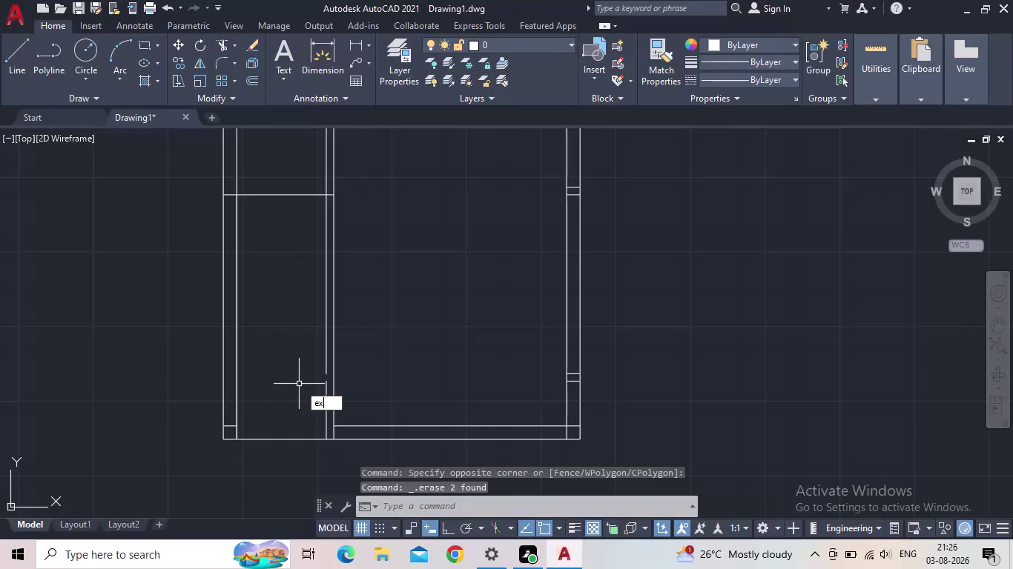
Extend the interior wall line to the bottom wall and delete the stray horizontal line.
key(Return)
click(324, 375)
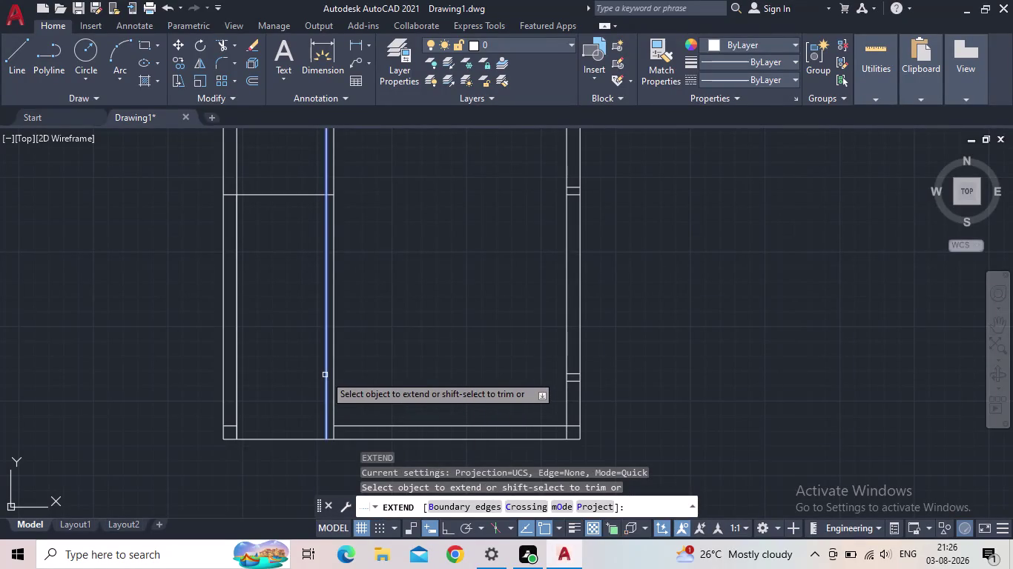
key(Escape)
drag(296, 269, 291, 246)
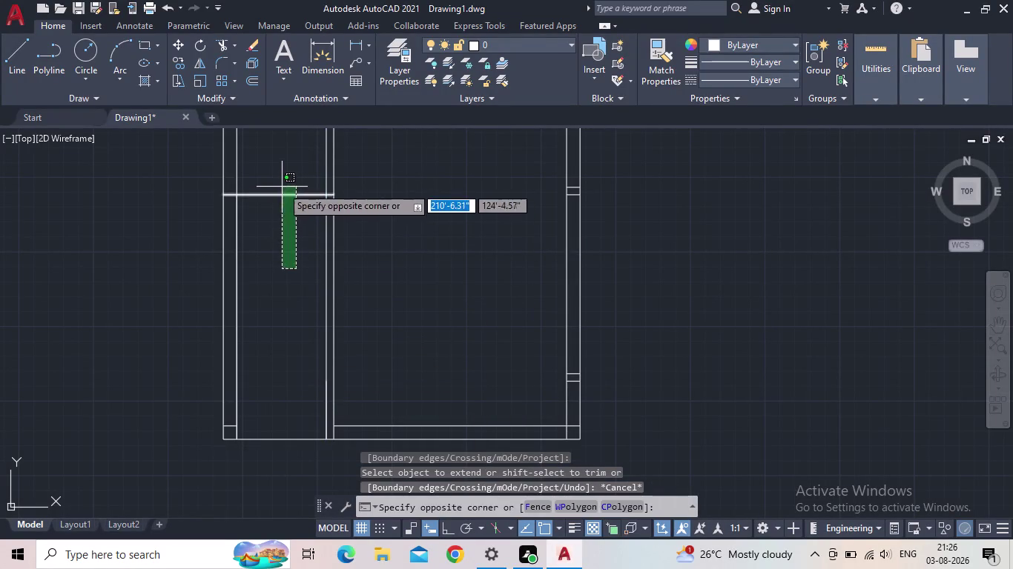
click(282, 187)
key(Delete)
Extend the bottom inner wall lines to join at the lower-left corner.
middle_drag(513, 240, 514, 260)
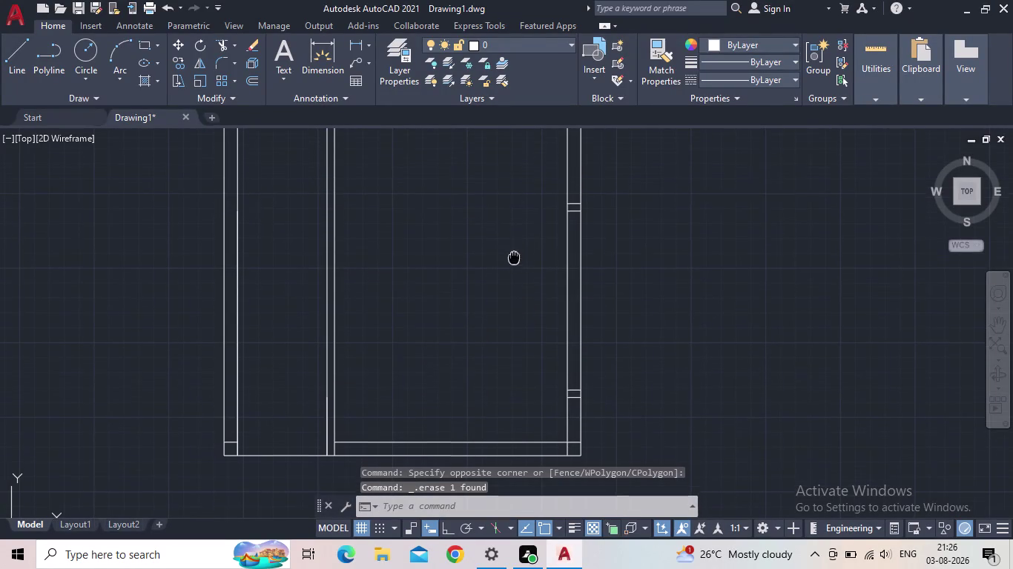
scroll(down, 3)
key(Escape)
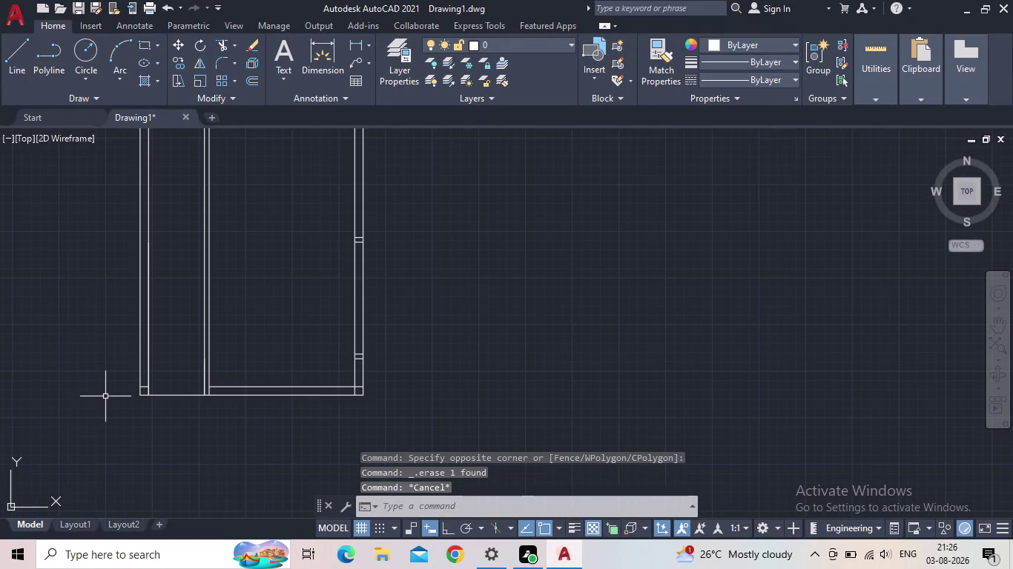
key(e)
key(x)
key(Return)
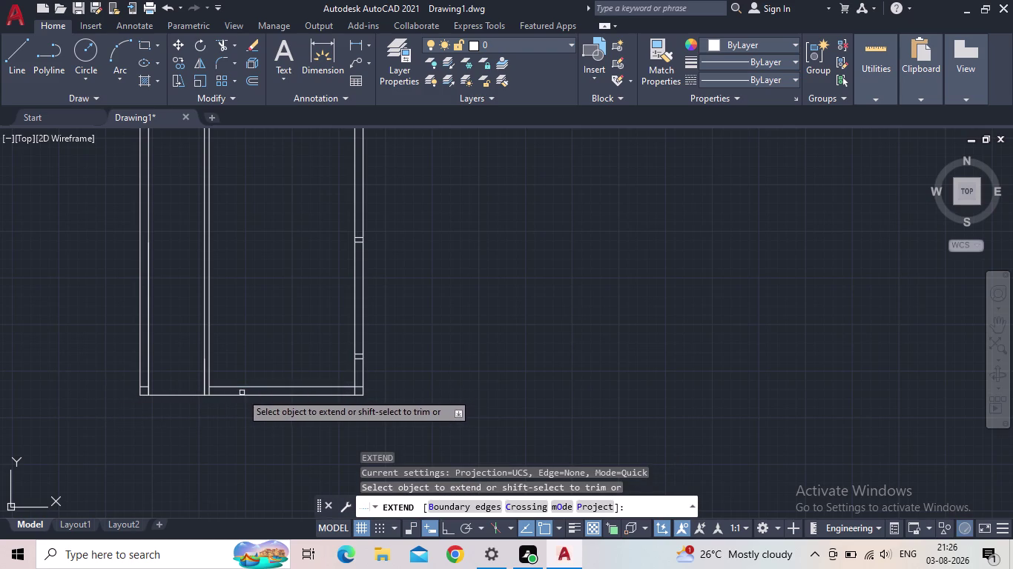
click(239, 388)
click(219, 386)
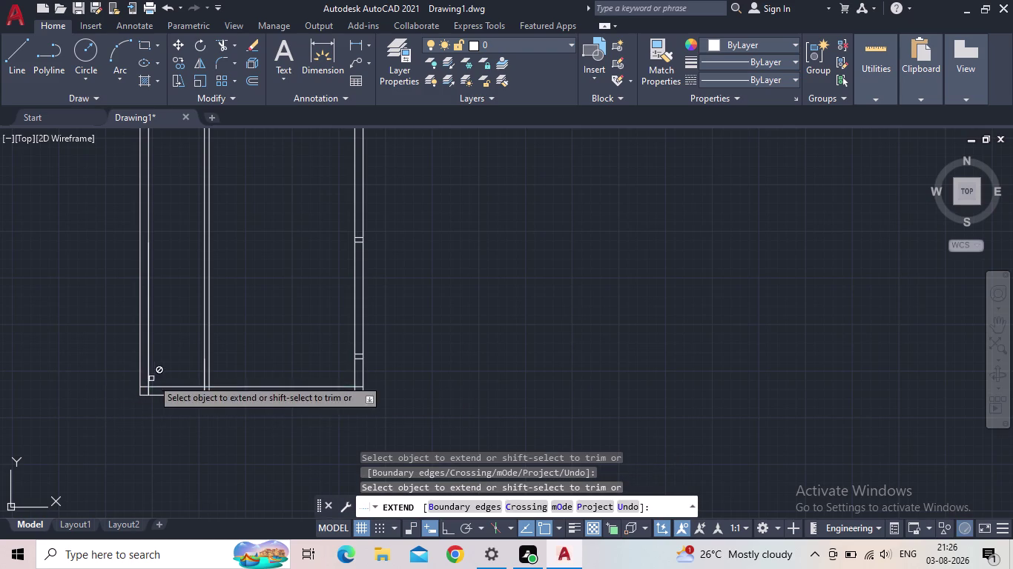
key(Escape)
Zoom in on the bottom wall junctions and start an offset.
middle_drag(193, 350, 273, 319)
scroll(up, 3)
scroll(up, 3)
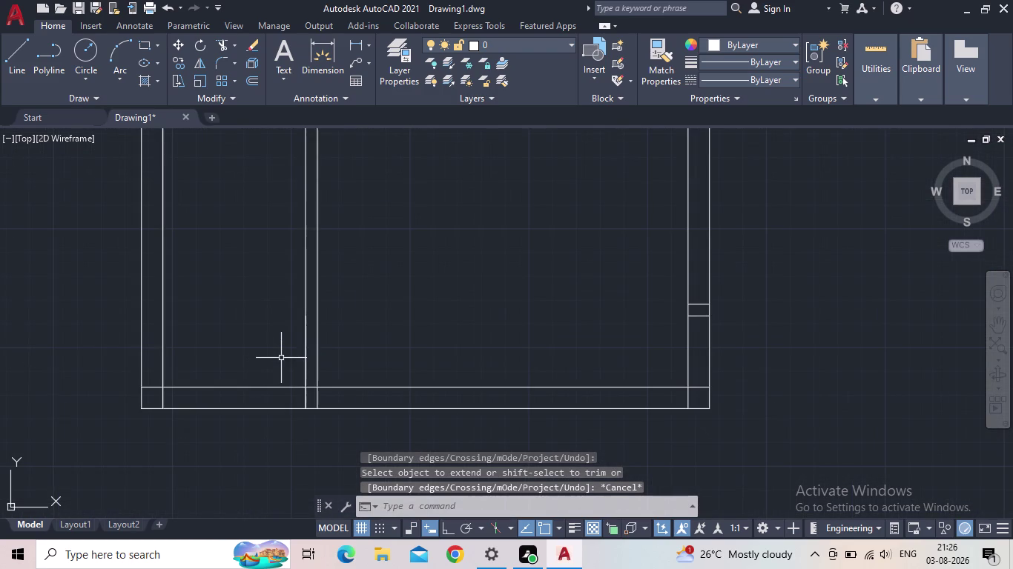
key(o)
key(Return)
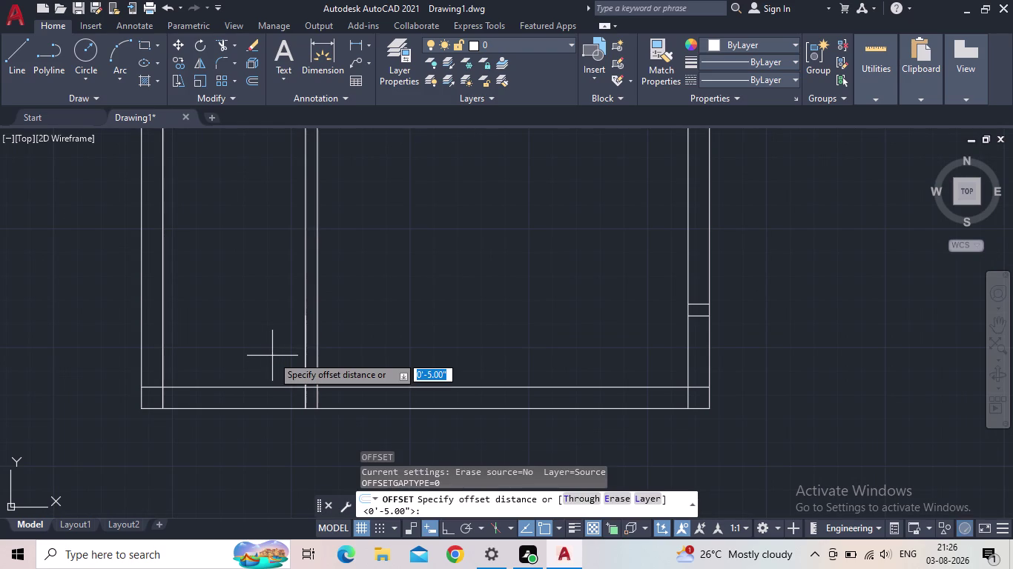
Offset the bottom inner wall line 10' upward.
text(10')
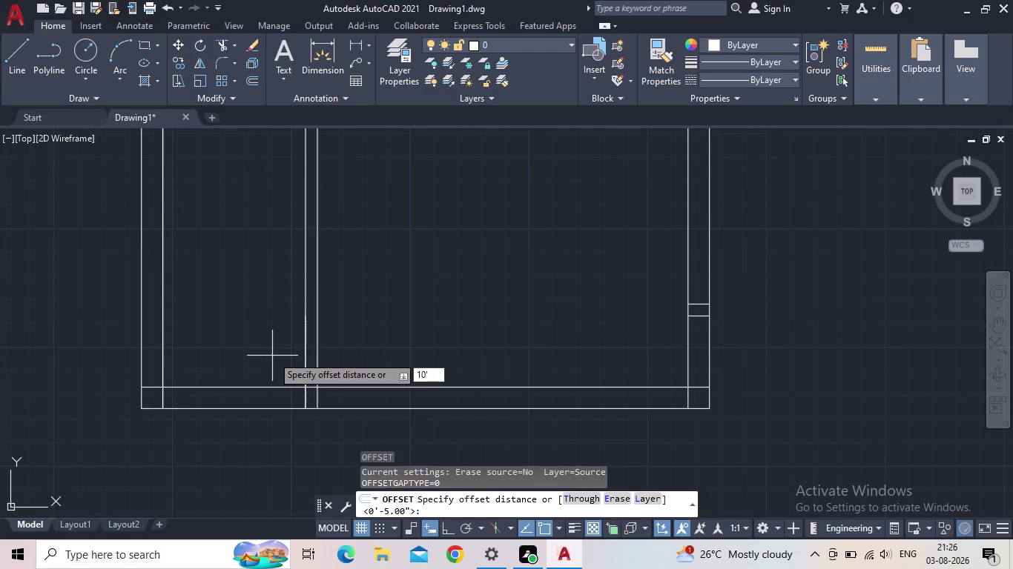
key(Return)
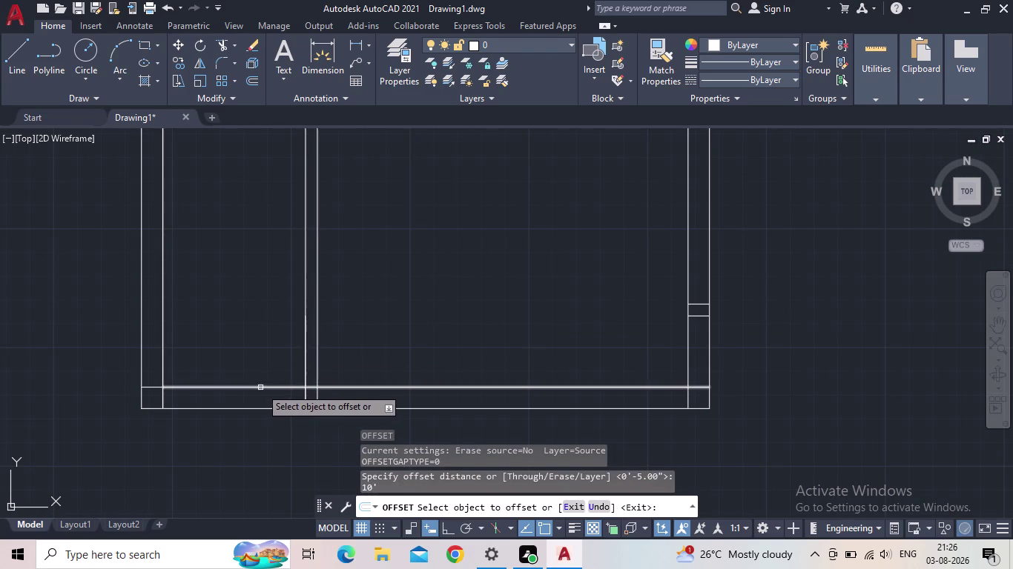
click(260, 388)
scroll(down, 3)
middle_drag(237, 218, 268, 359)
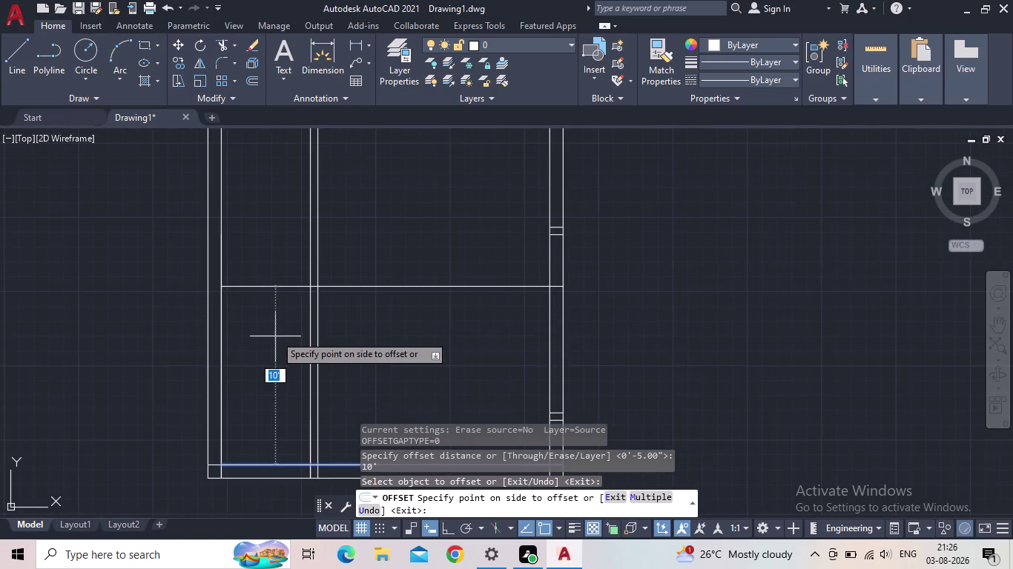
click(275, 330)
key(Escape)
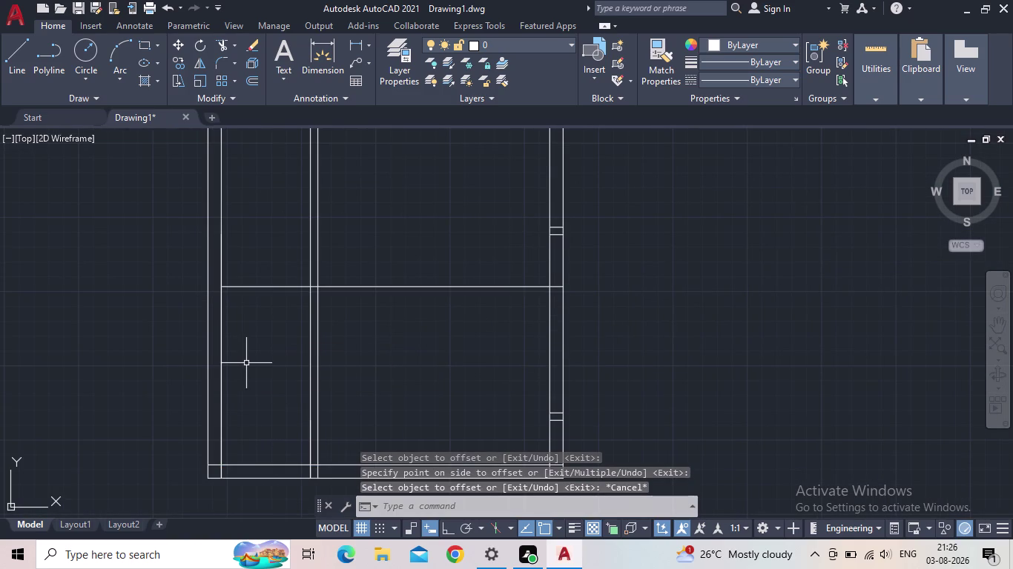
Offset the new 10' line by 5" to form the double-line wall.
key(o)
key(Return)
text(5")
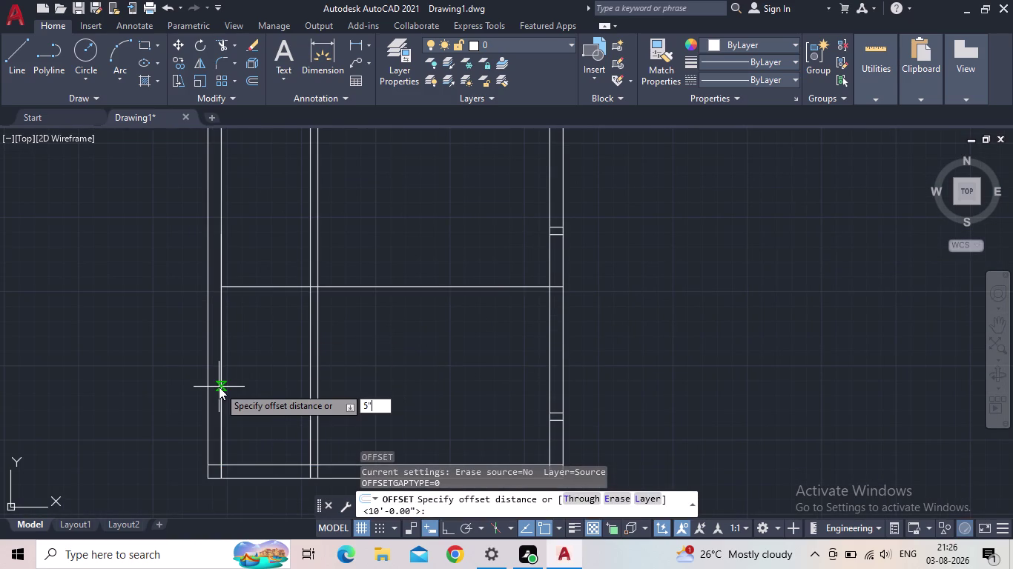
key(Return)
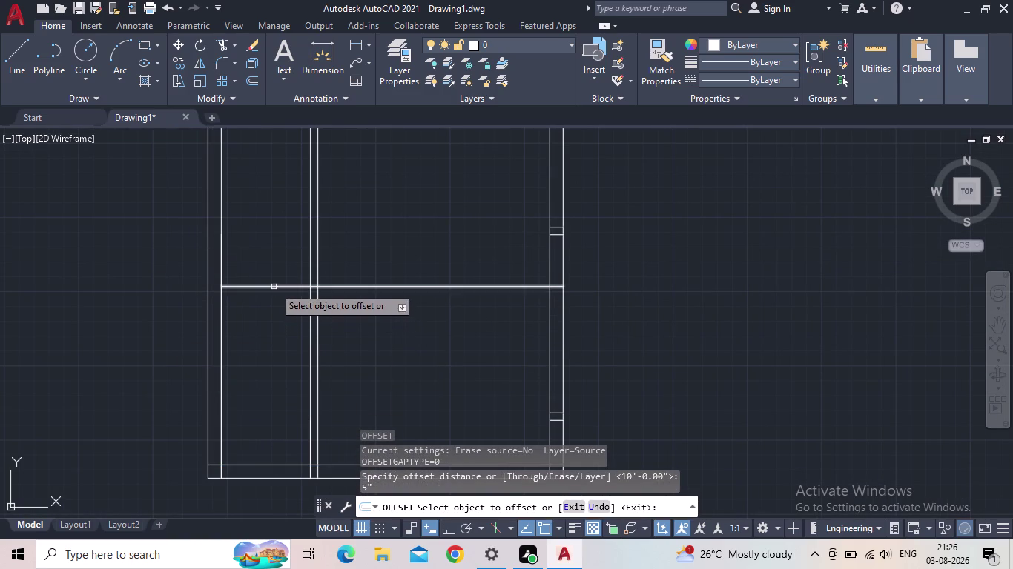
drag(274, 287, 272, 276)
click(263, 235)
key(Escape)
Pan and zoom around the plan to review the new cross wall.
scroll(down, 3)
middle_drag(257, 250, 228, 265)
middle_click(333, 348)
middle_drag(341, 344, 402, 330)
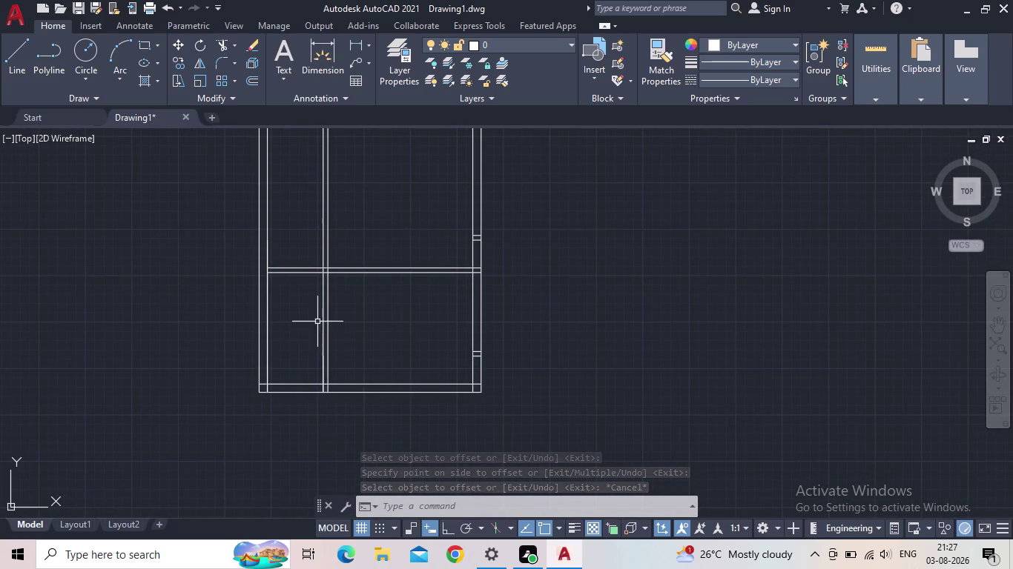
scroll(up, 3)
middle_drag(299, 322, 297, 316)
scroll(up, 3)
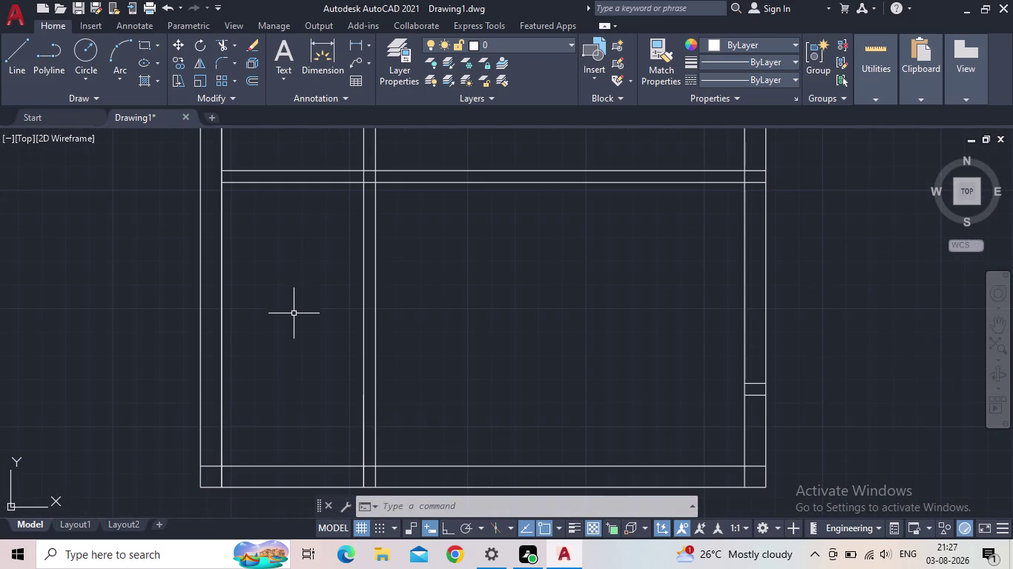
scroll(down, 3)
middle_drag(357, 342, 279, 324)
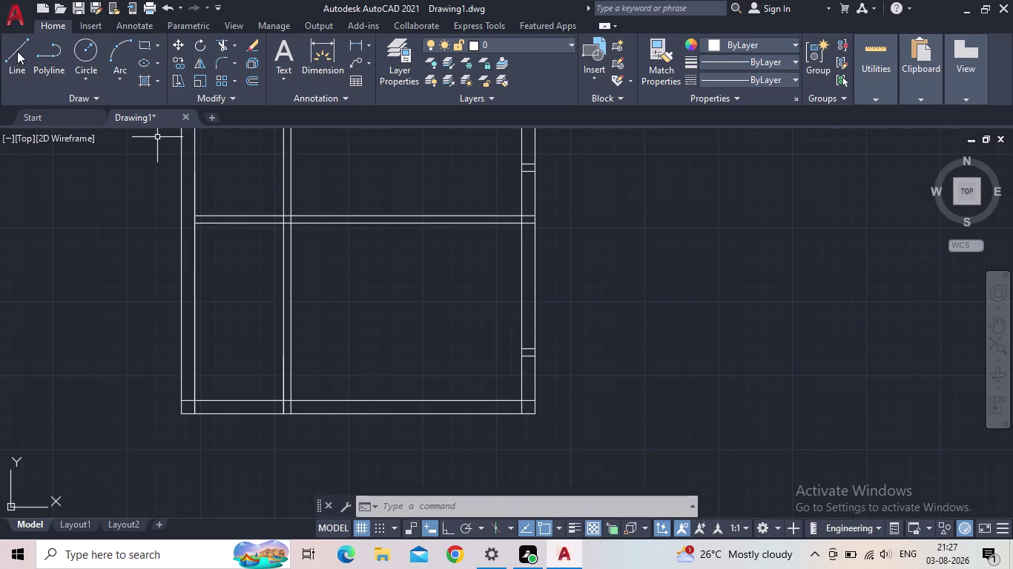
Draw a line 2' up from the bottom inner wall, then across to the right wall.
click(17, 51)
scroll(up, 3)
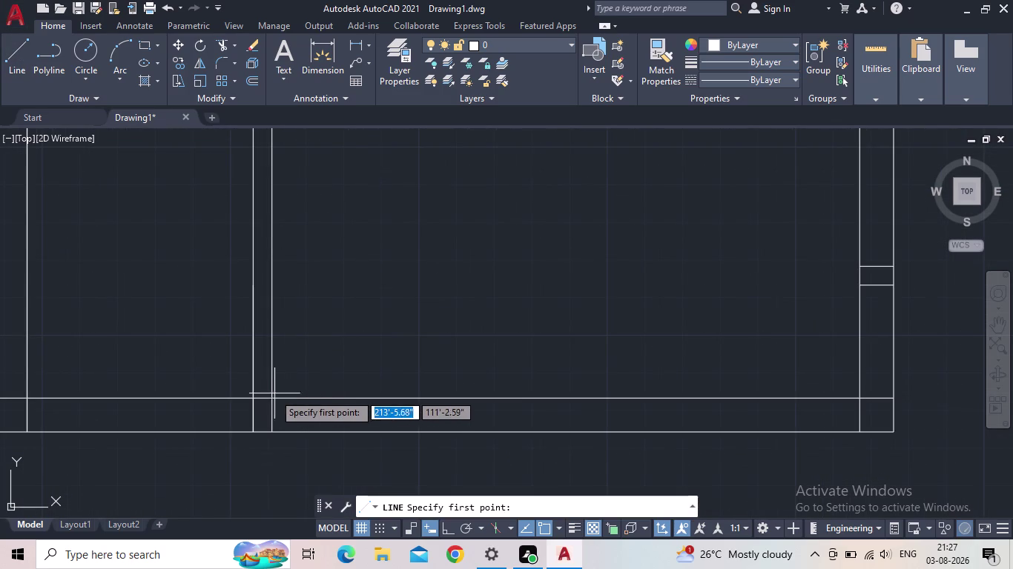
click(274, 394)
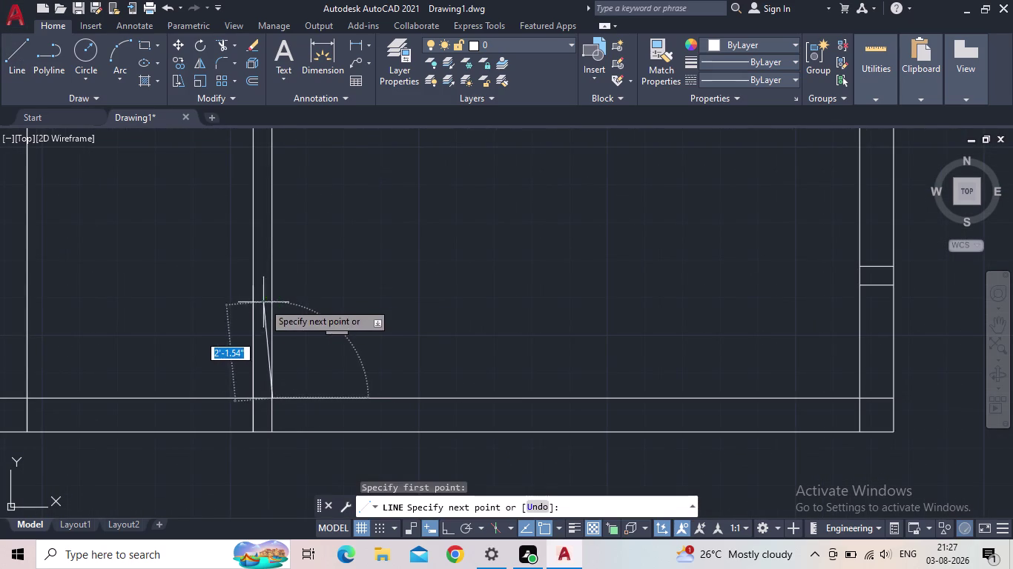
click(446, 528)
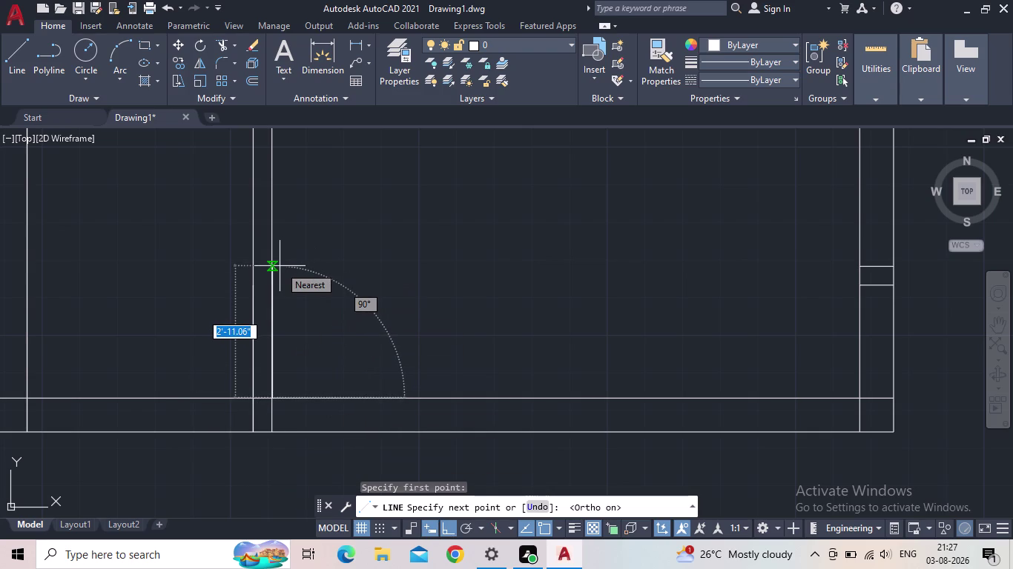
key(2)
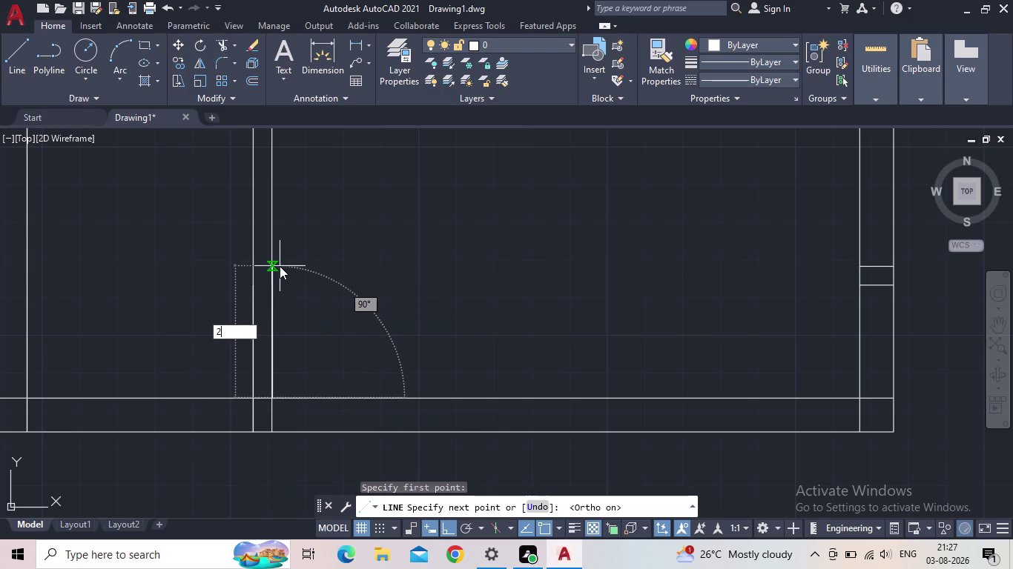
key(shift+quotedbl)
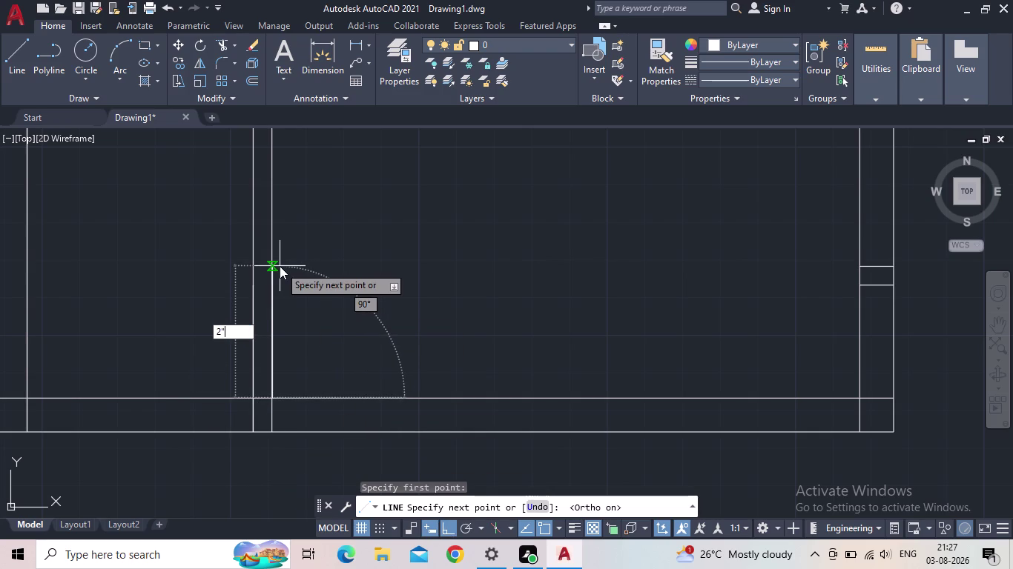
key(BackSpace)
key(apostrophe)
key(Return)
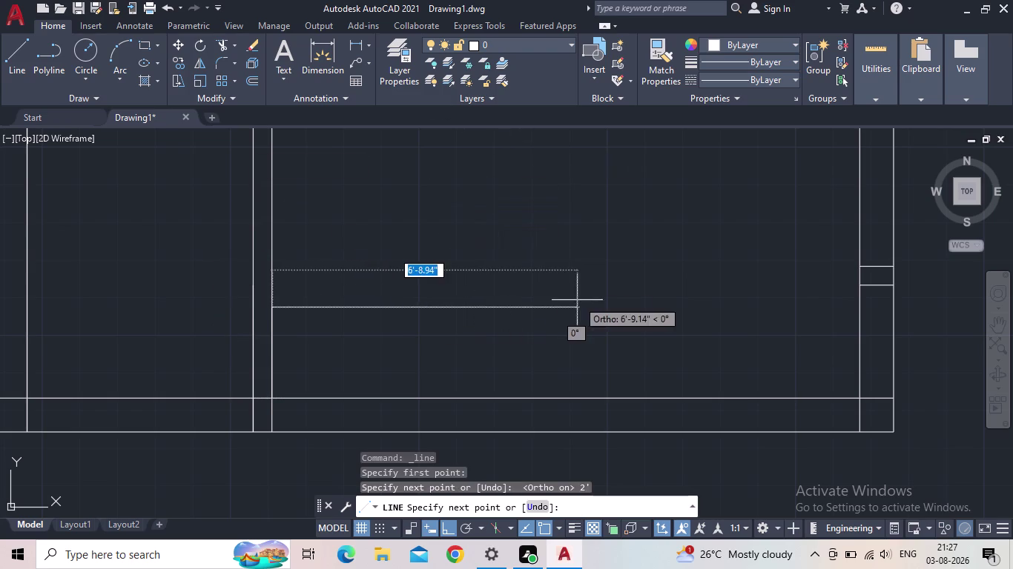
click(857, 305)
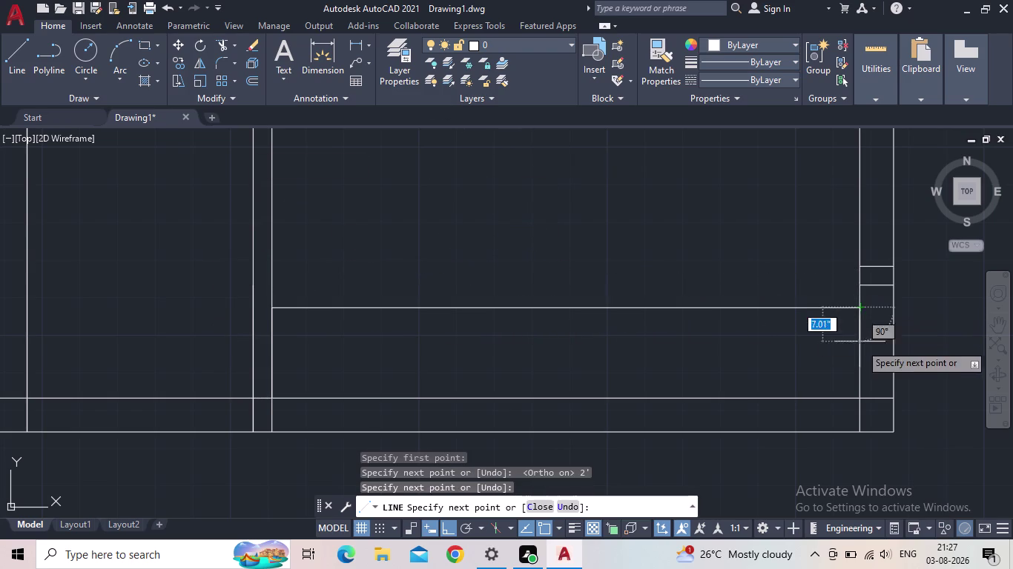
key(Escape)
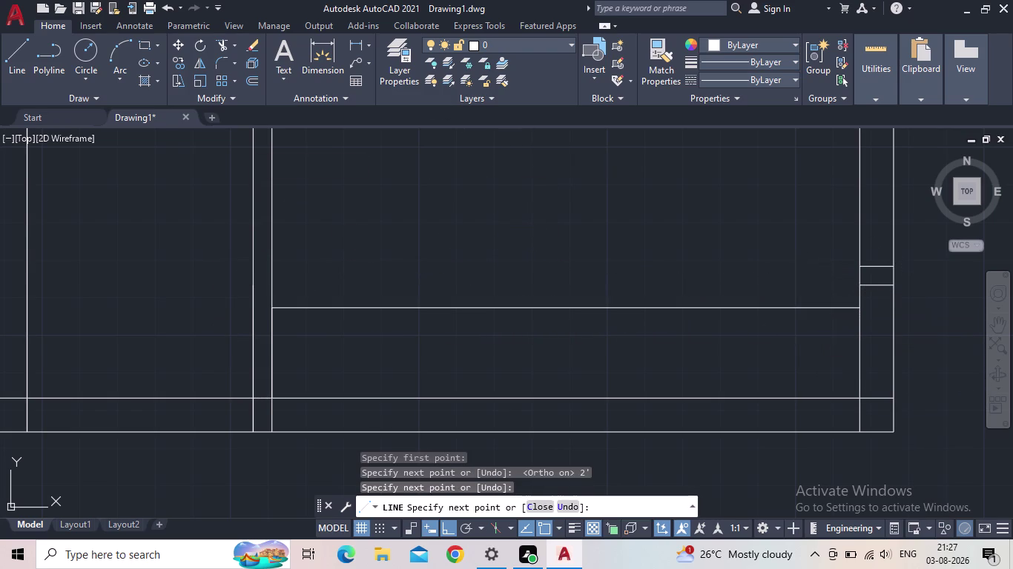
Offset the new line by 5" to make the double-line wall.
key(o)
key(Return)
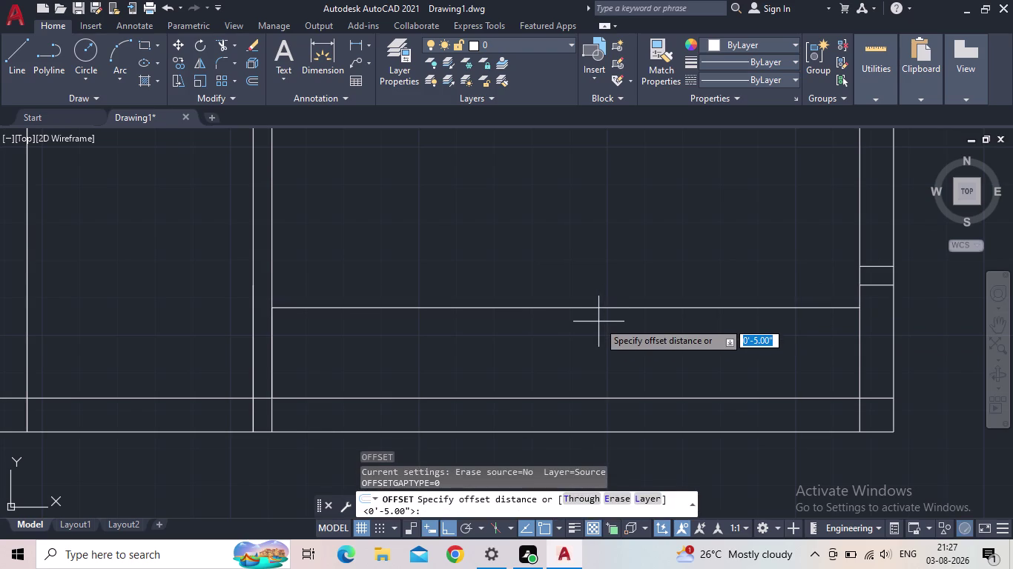
text(0.2)
key(BackSpace)
key(BackSpace)
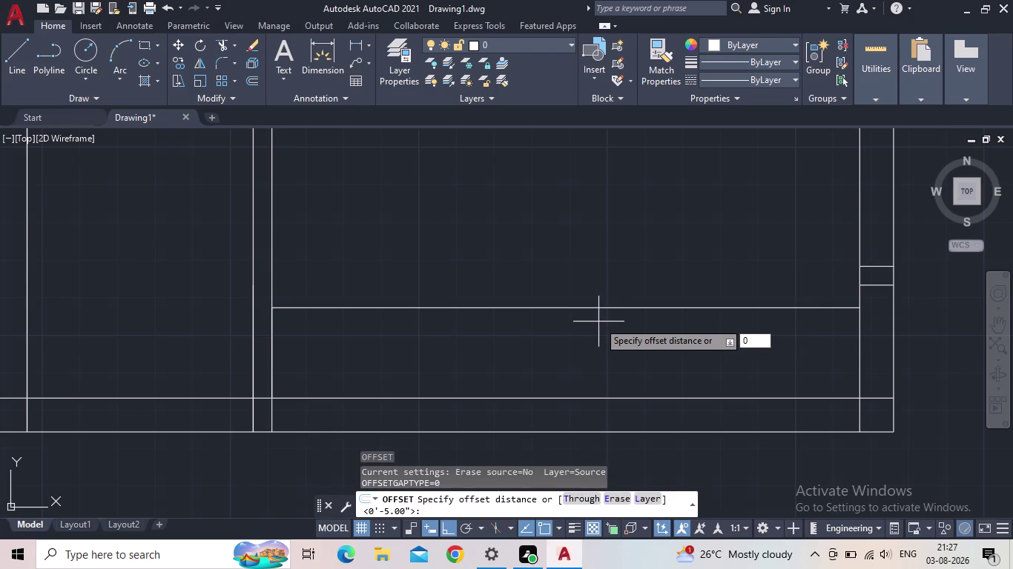
key(BackSpace)
text(5")
key(Return)
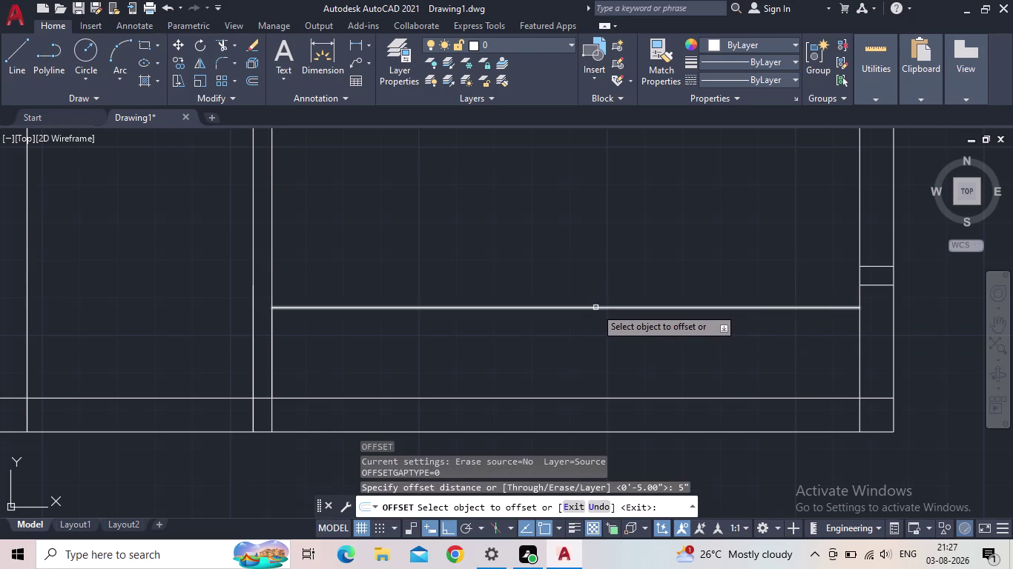
click(595, 307)
click(590, 287)
scroll(down, 3)
middle_drag(369, 334, 430, 412)
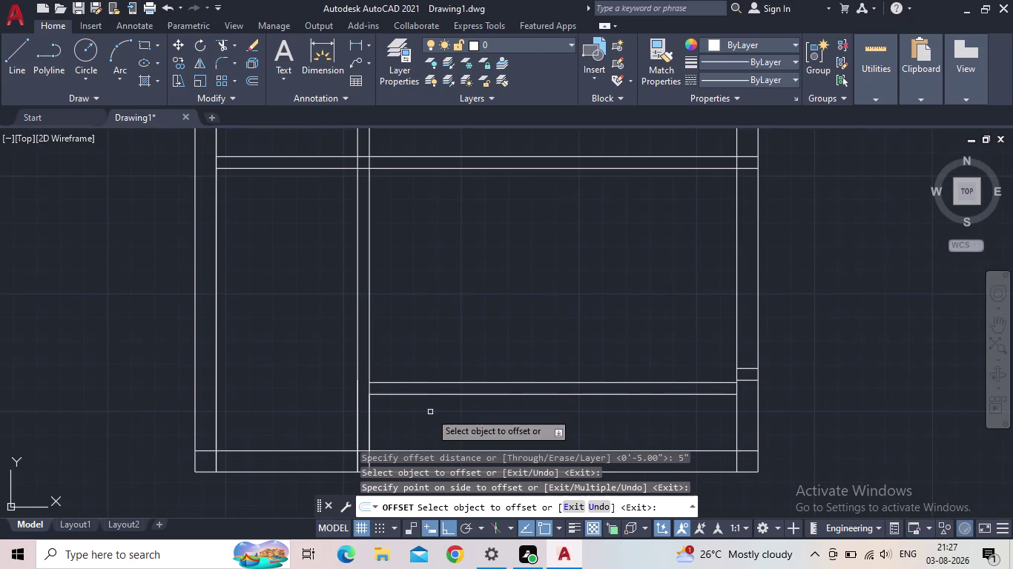
key(Escape)
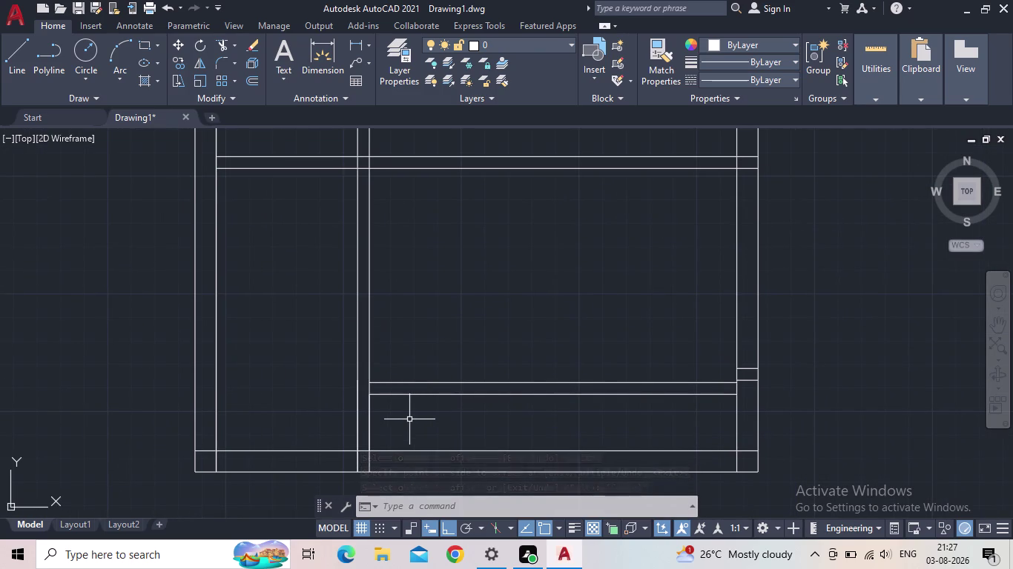
key(l)
key(Return)
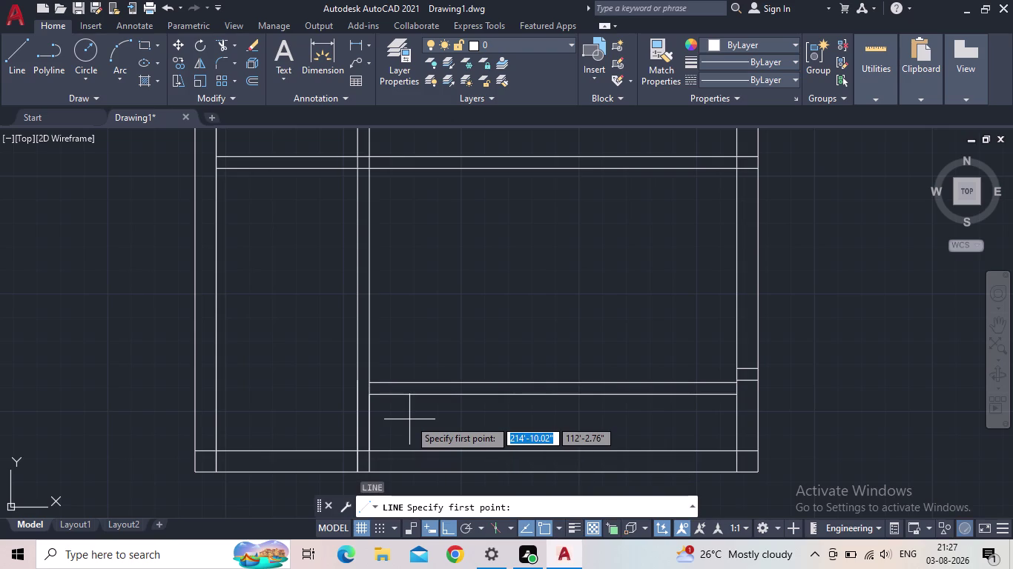
Draw a wall line with a 3' segment ending at the left outer wall.
click(356, 454)
text(3)
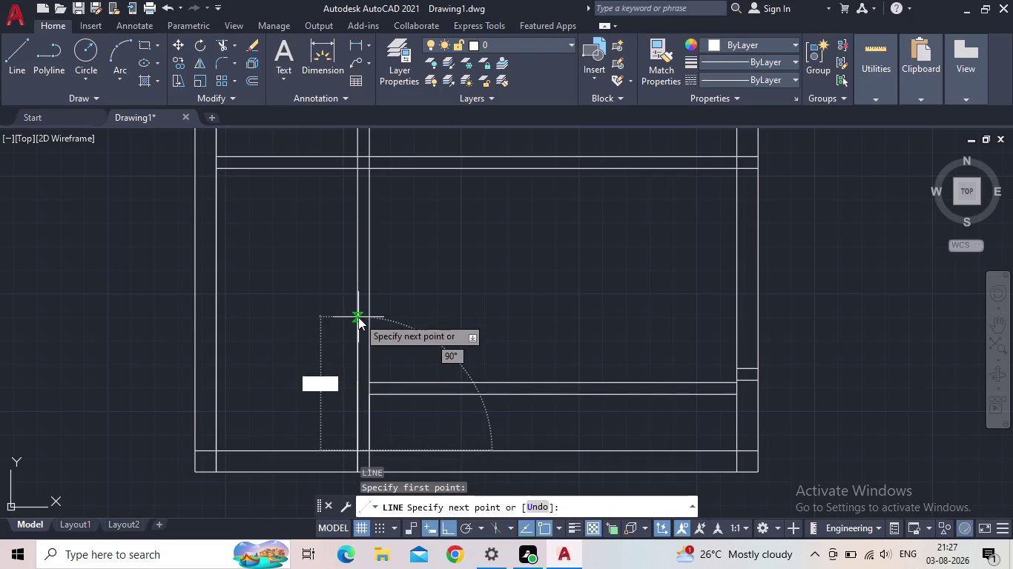
text(')
key(Return)
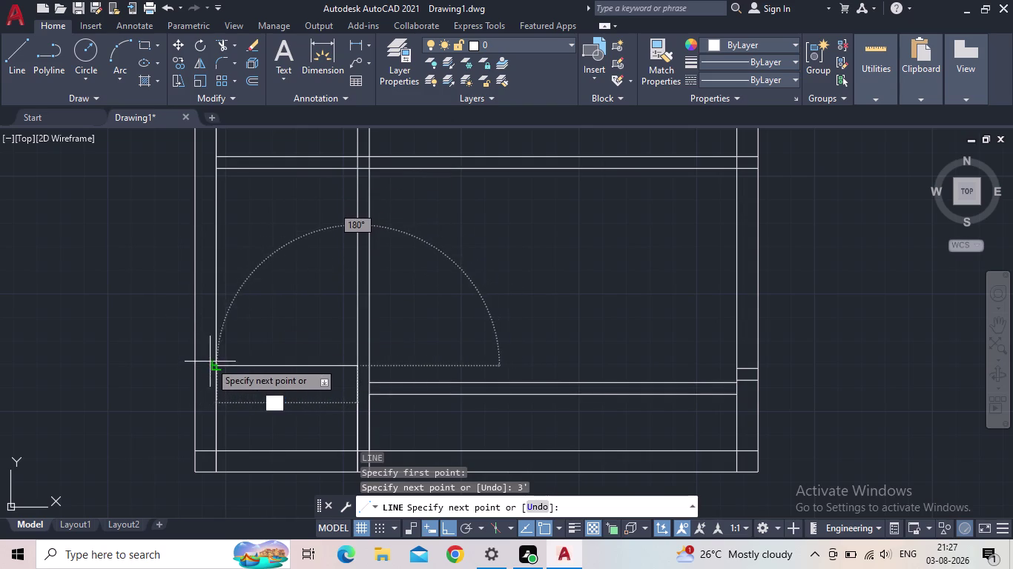
click(210, 362)
key(Escape)
Offset the new wall line 5" downward to form the double line.
key(o)
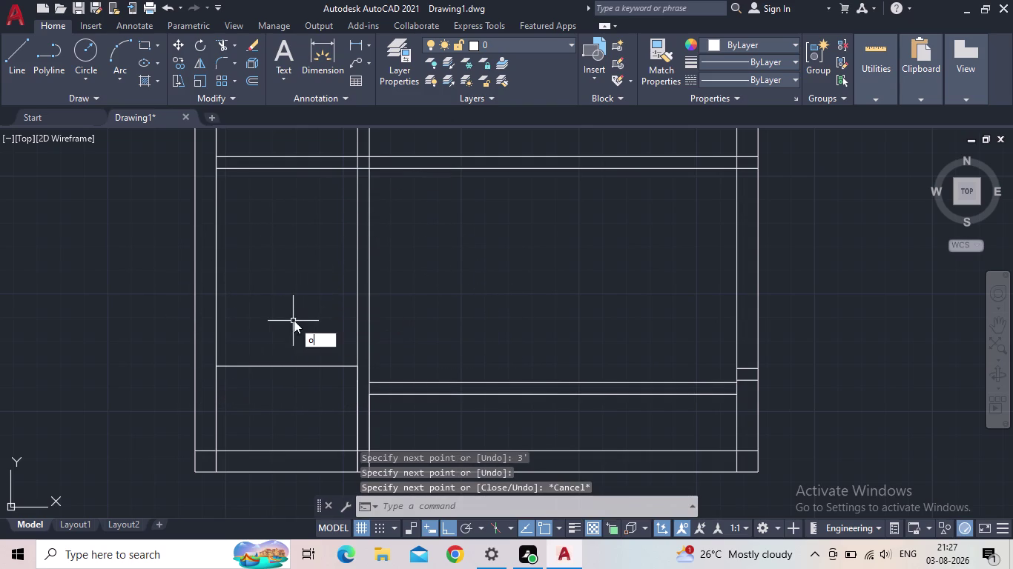
key(Return)
key(5)
key(BackSpace)
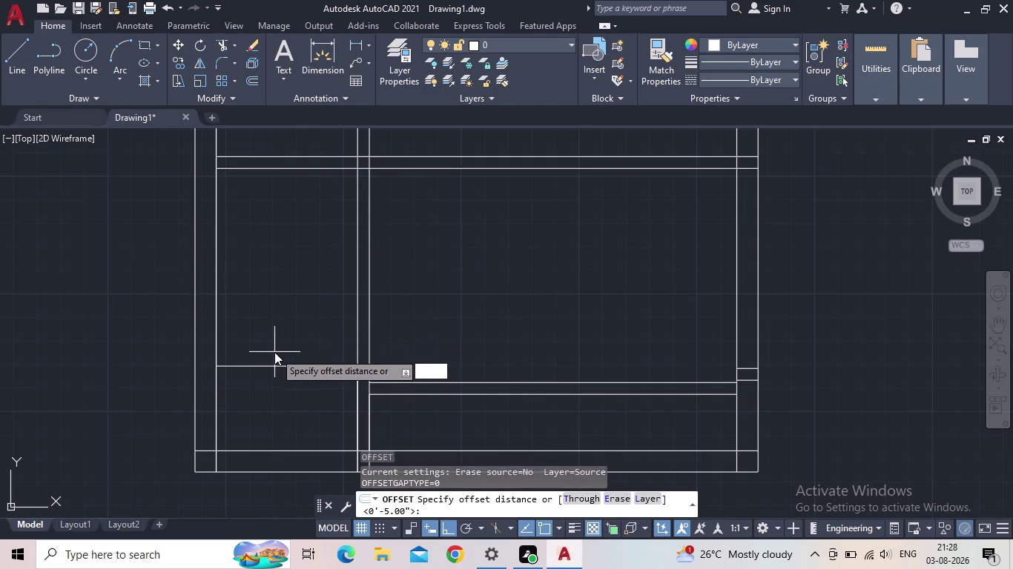
text(5")
key(Return)
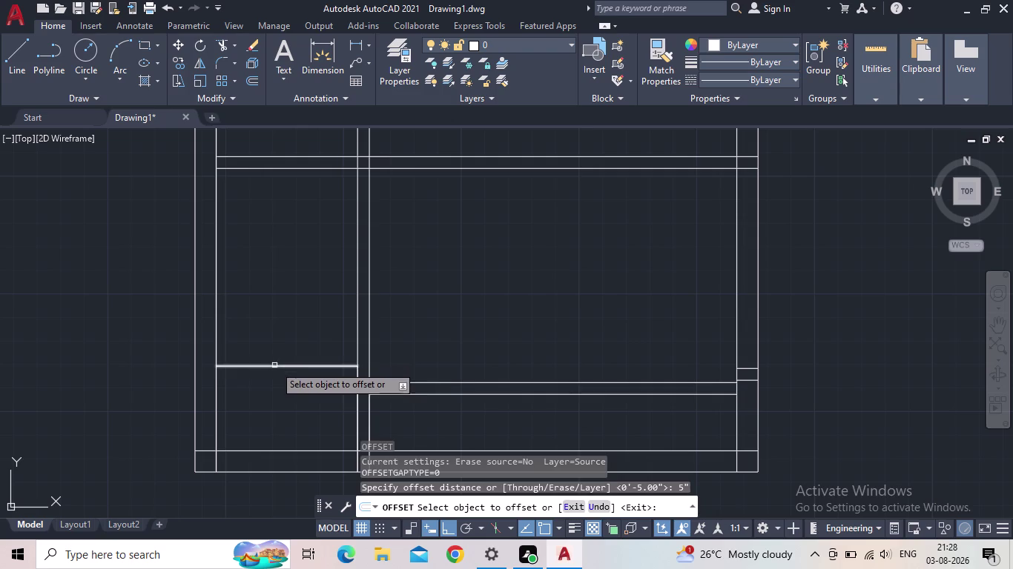
click(274, 367)
click(279, 343)
key(Escape)
Pan and zoom to recenter the floor plan.
scroll(down, 3)
middle_click(280, 361)
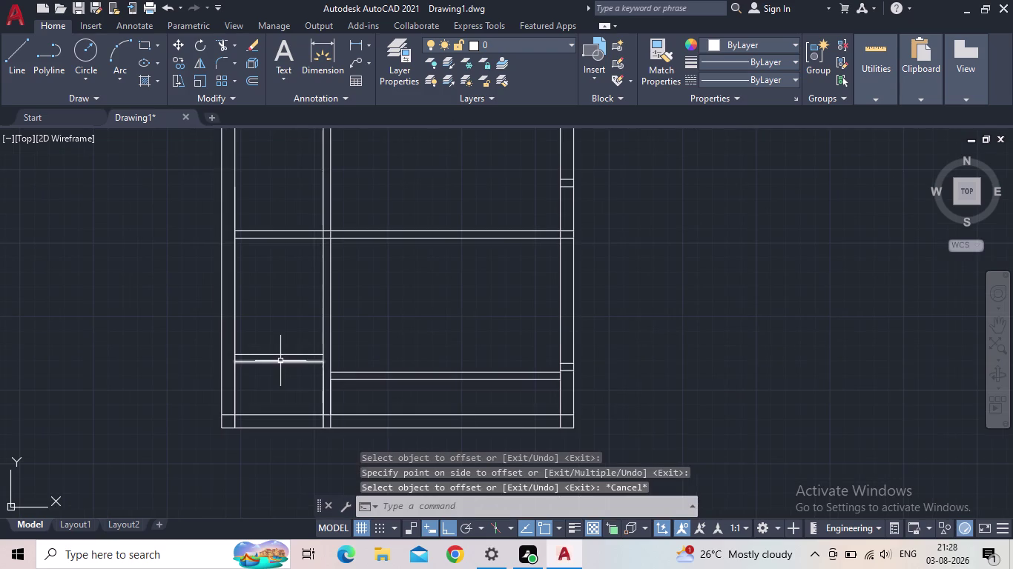
middle_drag(495, 324, 499, 341)
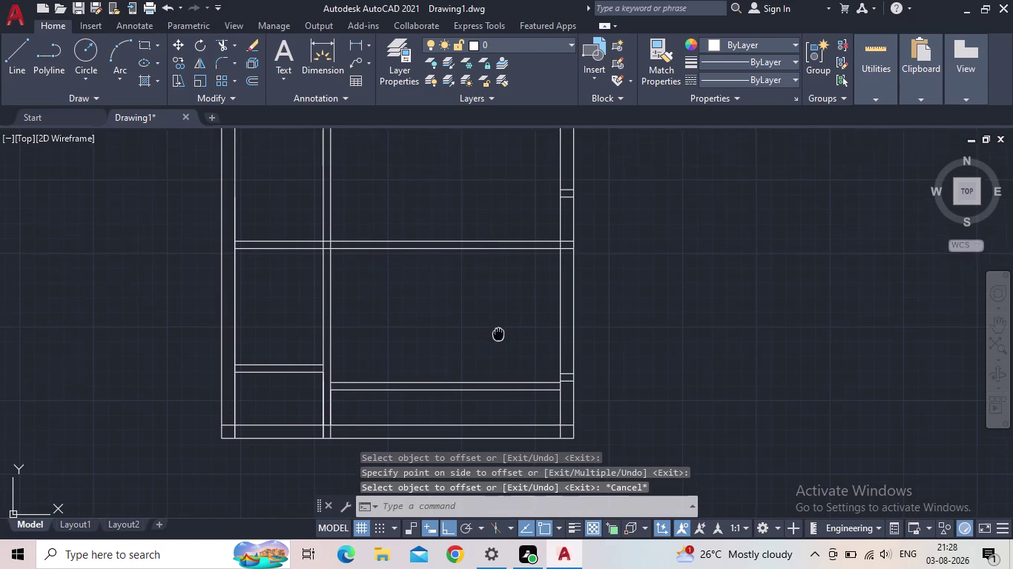
middle_drag(500, 341, 503, 346)
scroll(up, 3)
middle_drag(429, 386, 471, 392)
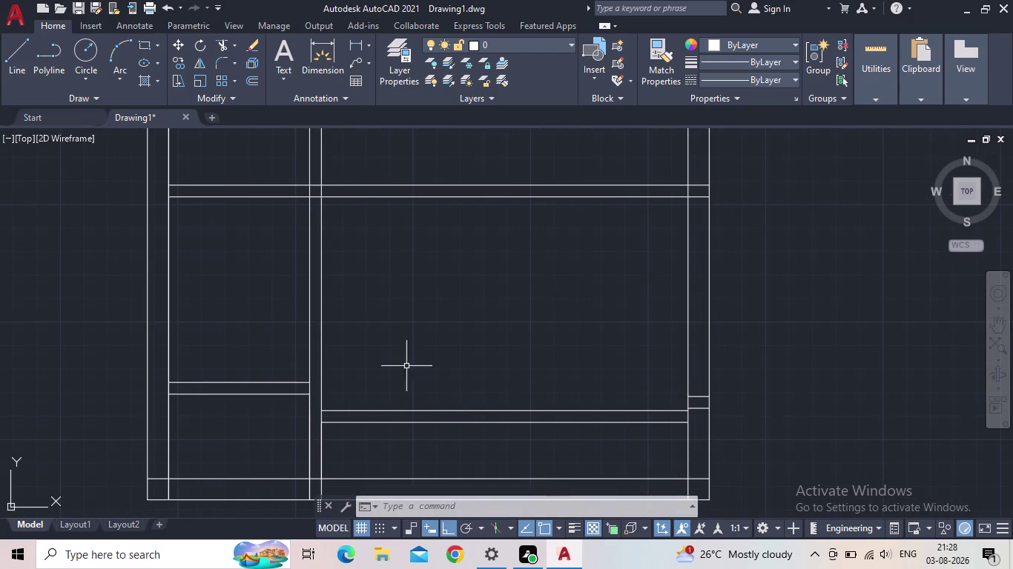
middle_click(542, 439)
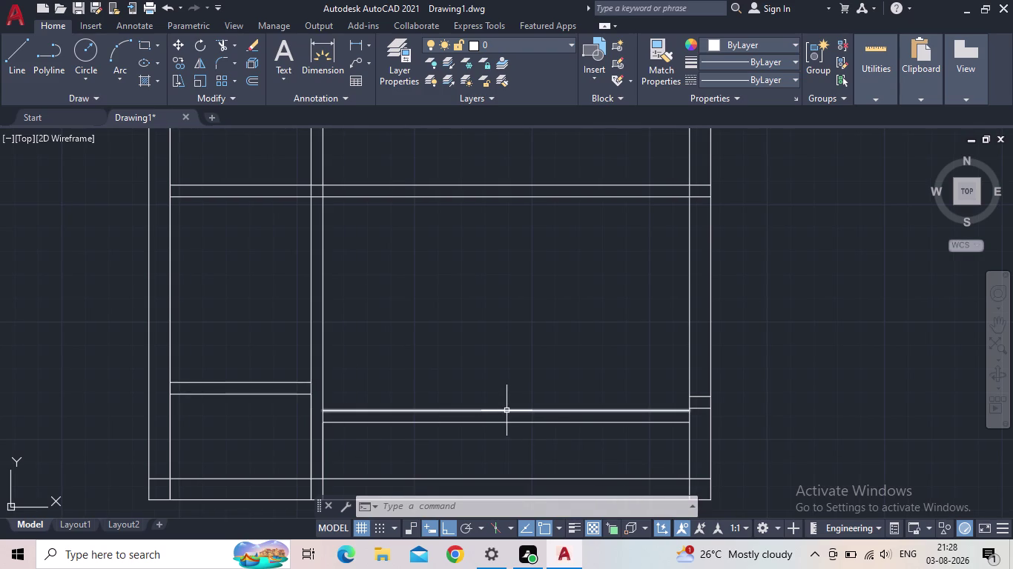
middle_drag(392, 384, 445, 372)
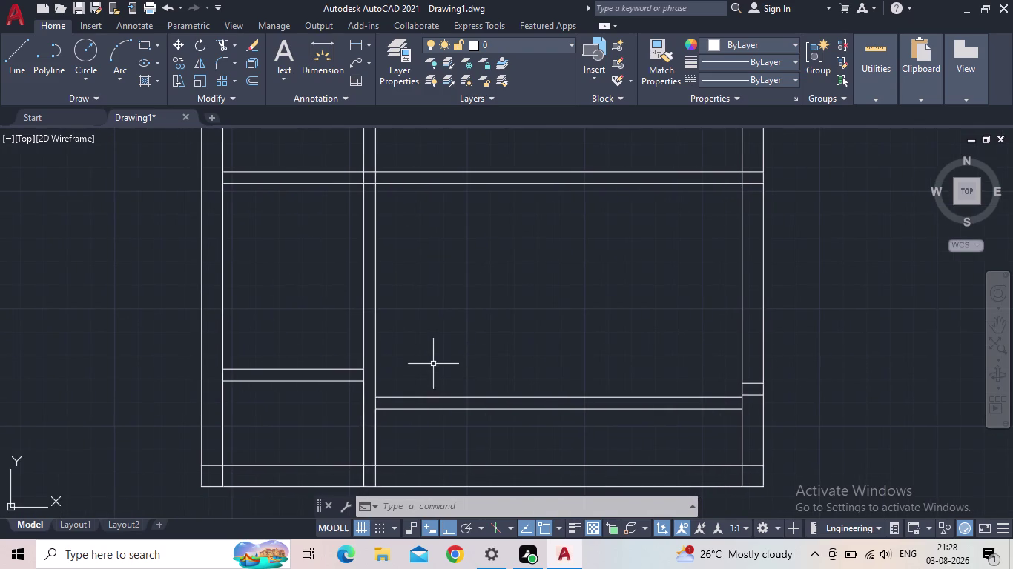
Offset the upper cross-wall line 5' upward.
scroll(down, 3)
middle_drag(433, 365, 428, 380)
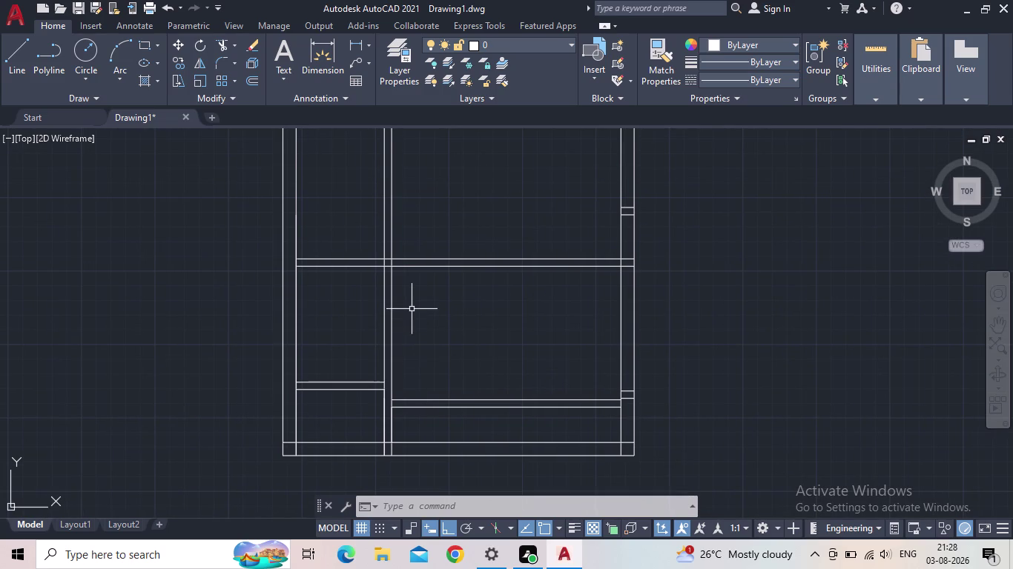
middle_drag(411, 301, 368, 366)
middle_drag(427, 352, 366, 370)
key(o)
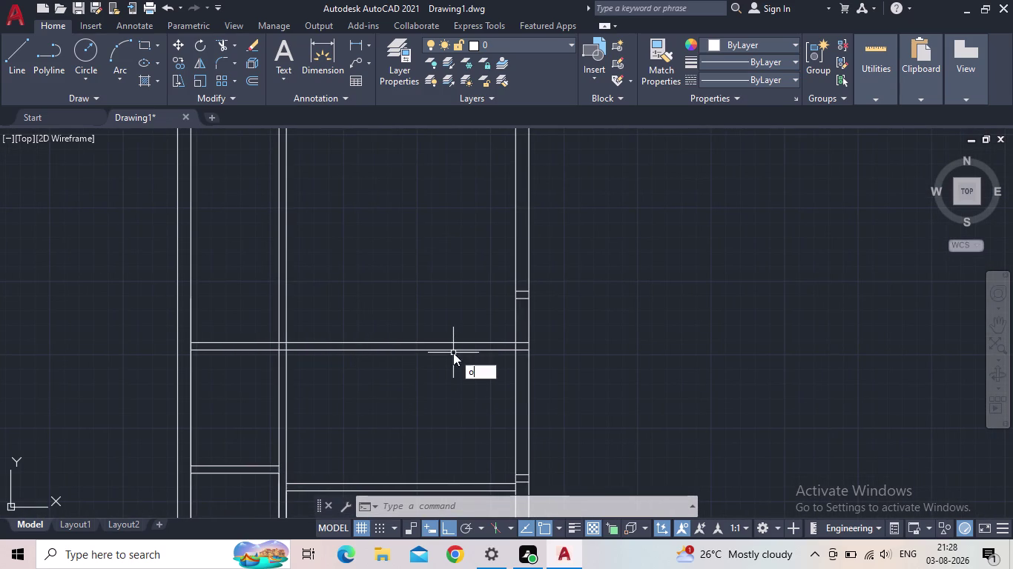
key(Return)
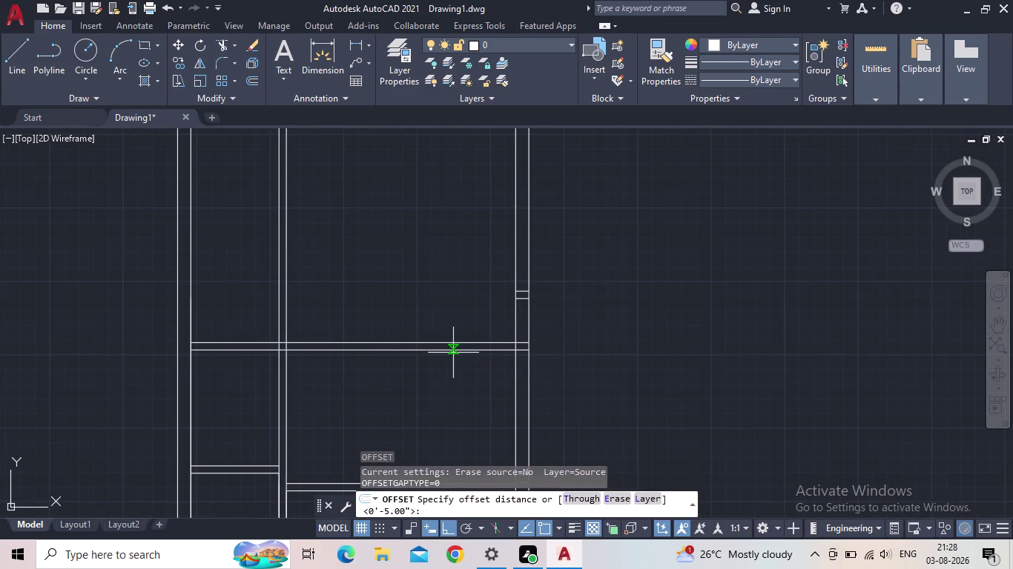
text(5')
key(Return)
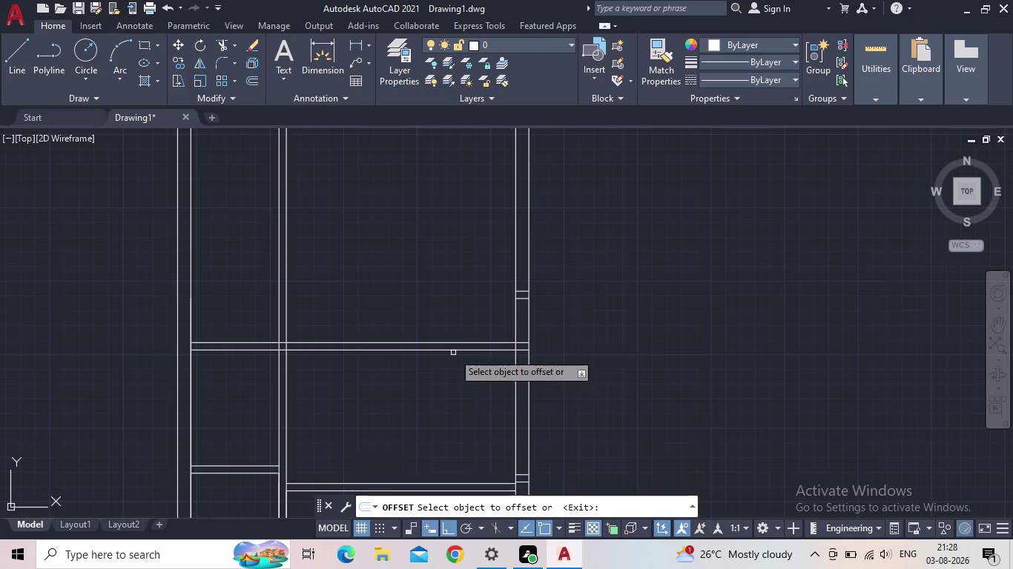
click(472, 343)
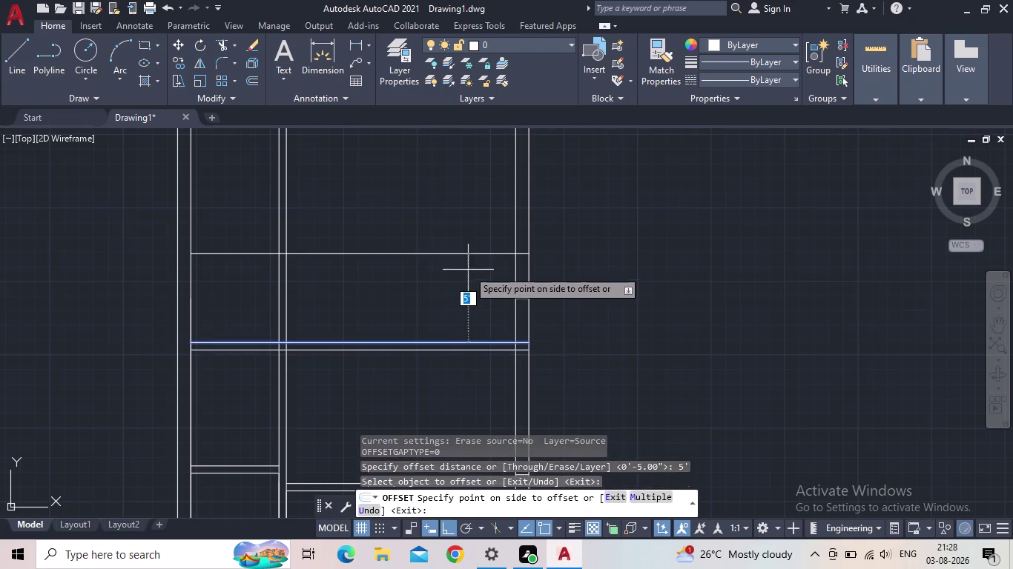
click(473, 261)
key(Escape)
Offset the new line by 5" to create the double wall.
key(o)
key(Return)
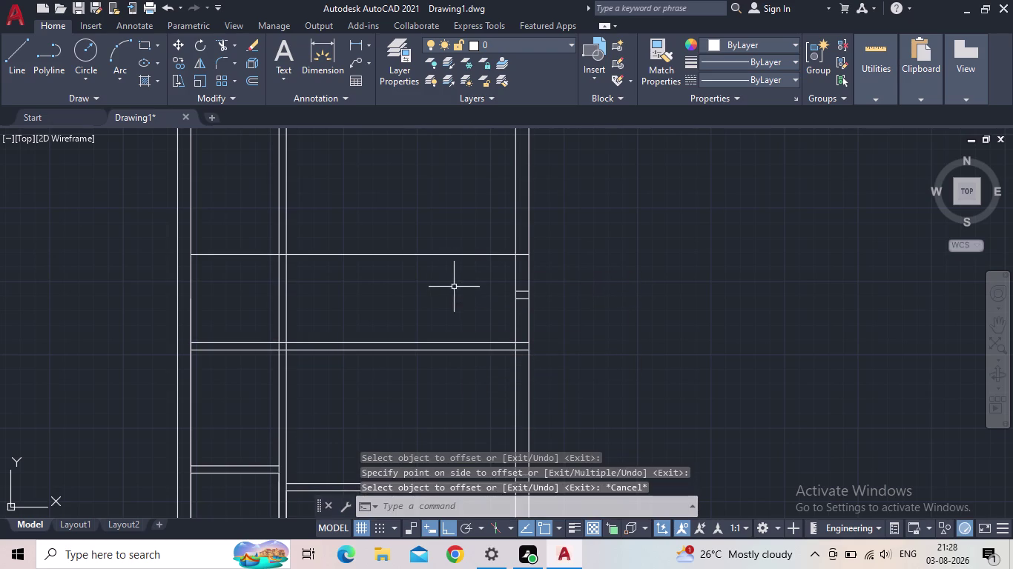
text(5")
key(Return)
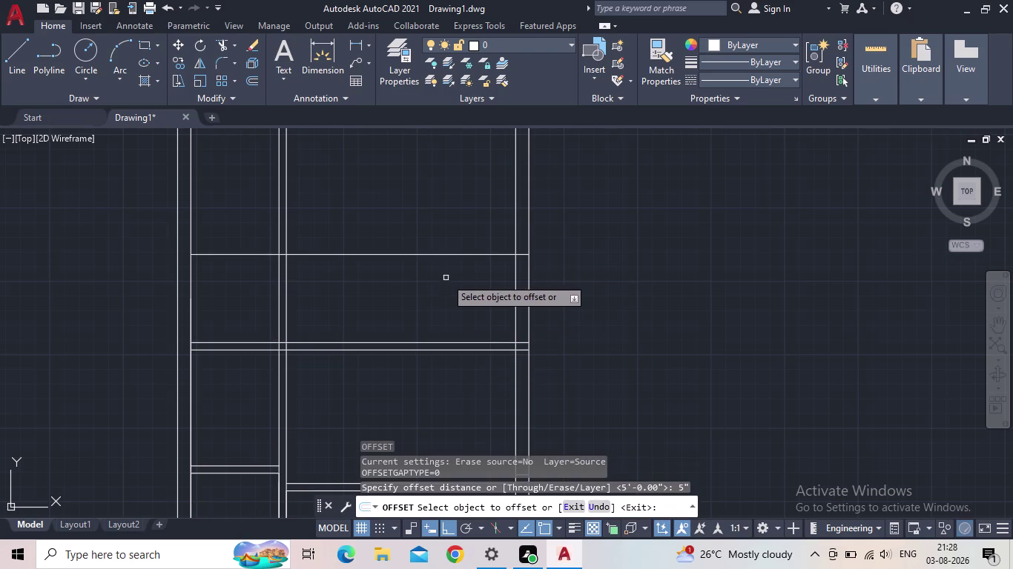
click(453, 252)
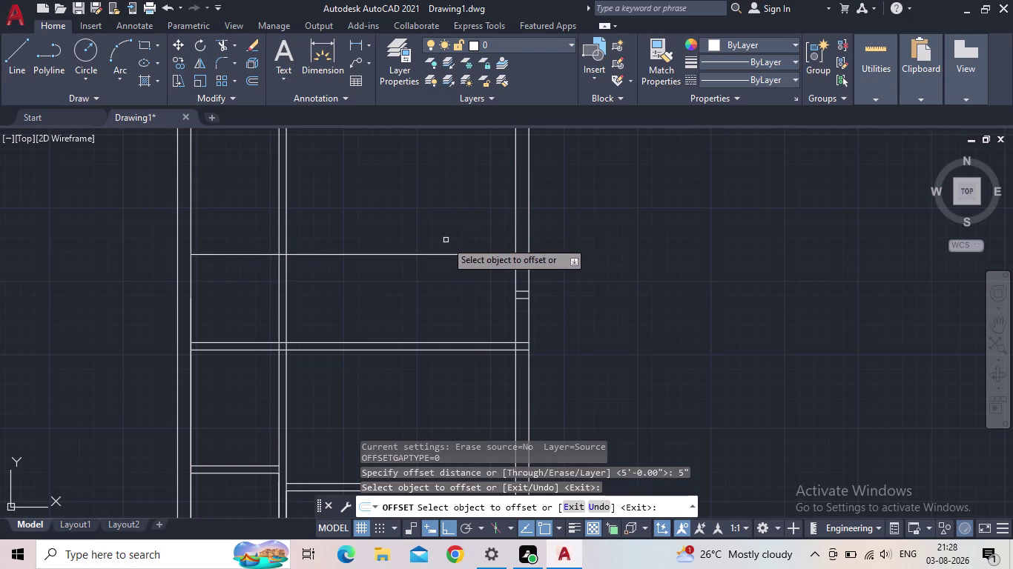
click(444, 255)
click(455, 225)
key(Escape)
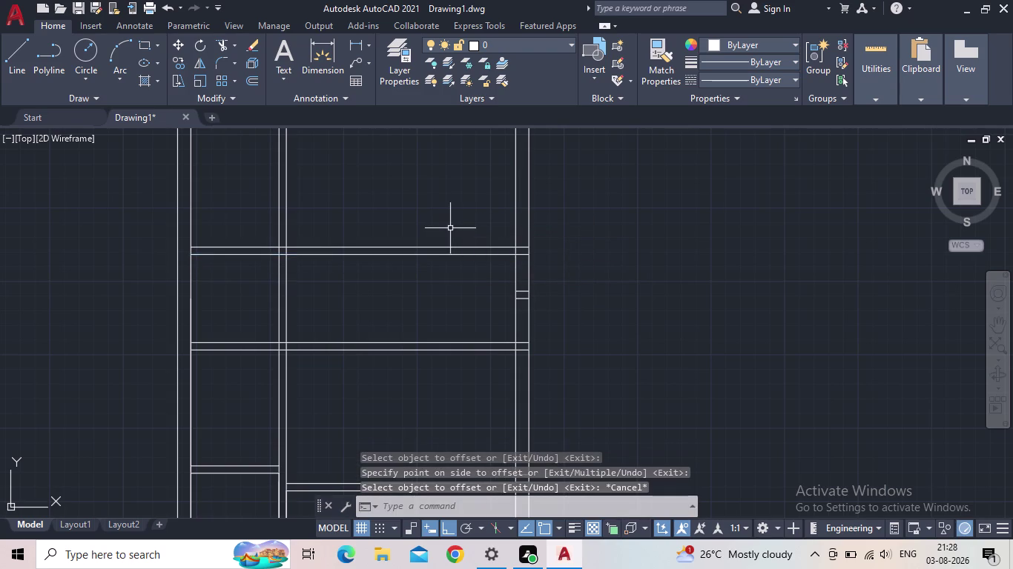
Start another offset with a 7'6" distance.
key(o)
key(Return)
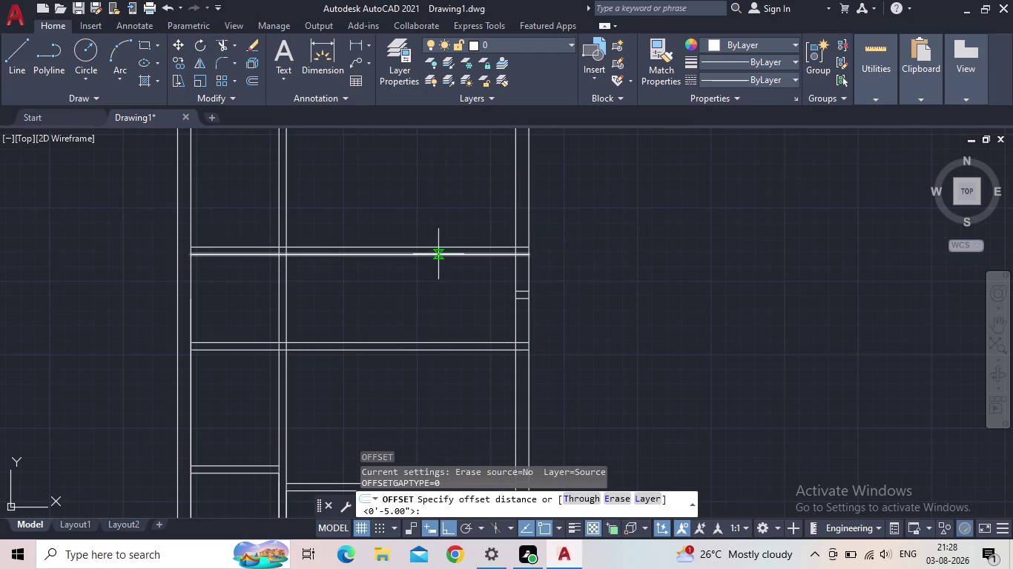
text(7'6")
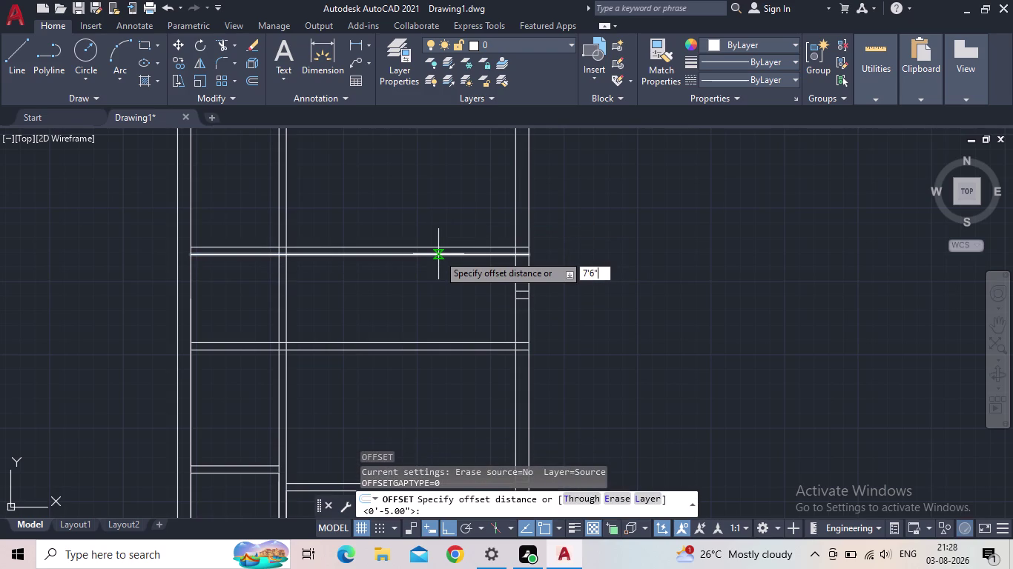
key(Return)
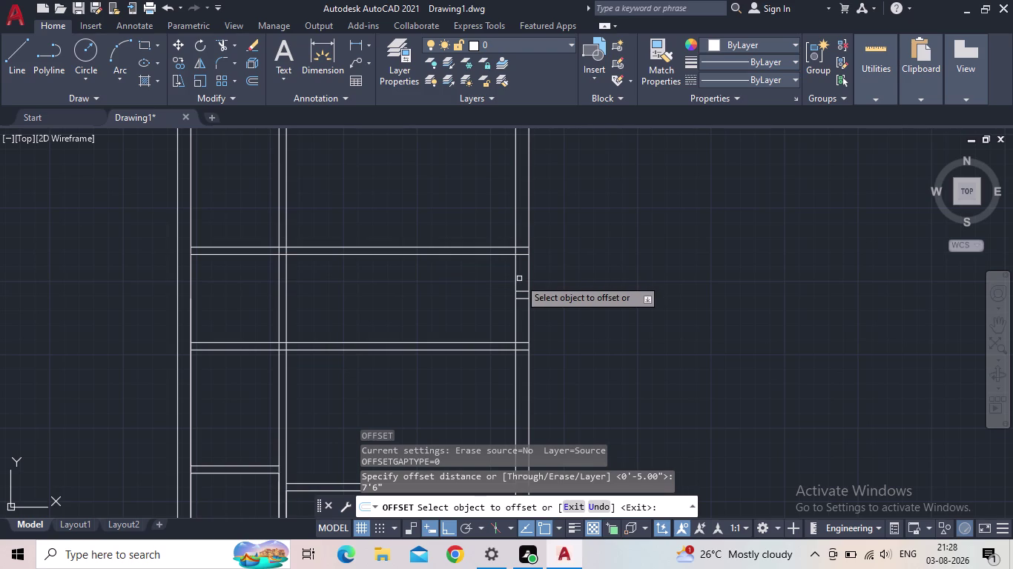
Copy the inner right wall line 7'6" to the left.
click(516, 278)
click(467, 293)
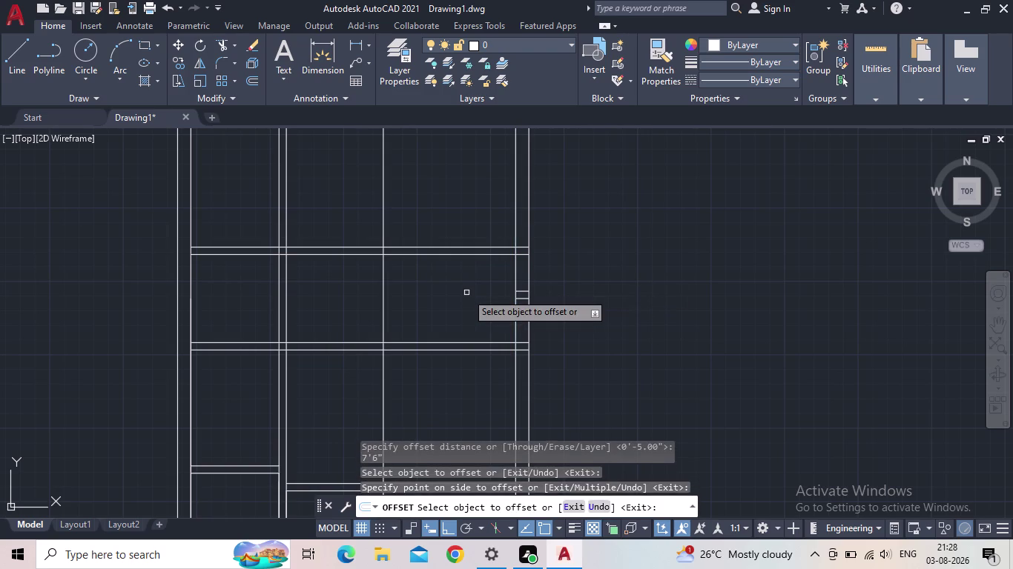
key(Escape)
Offset the new vertical line 5" to the left to complete the wall.
key(o)
key(Return)
text(5")
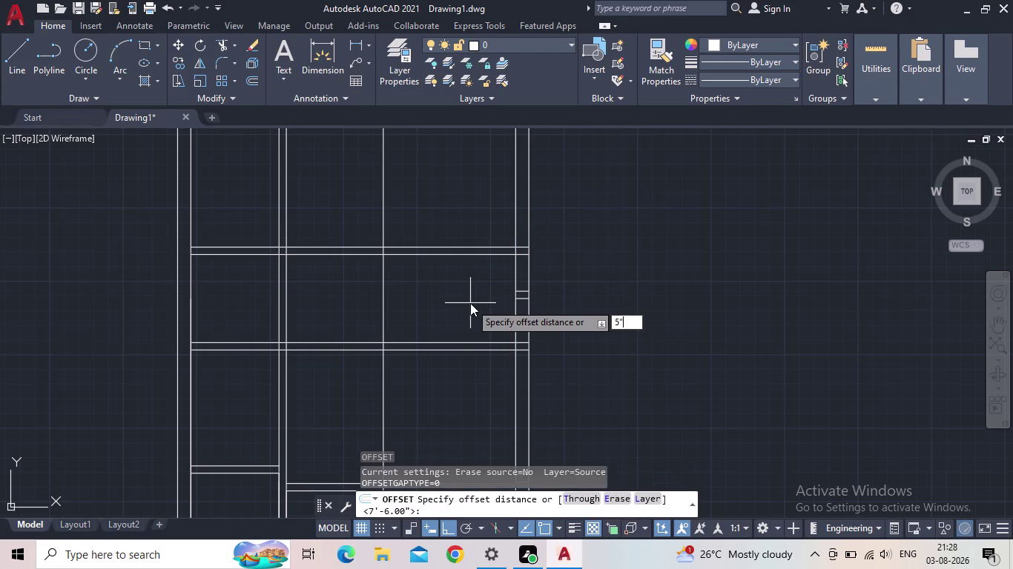
key(Return)
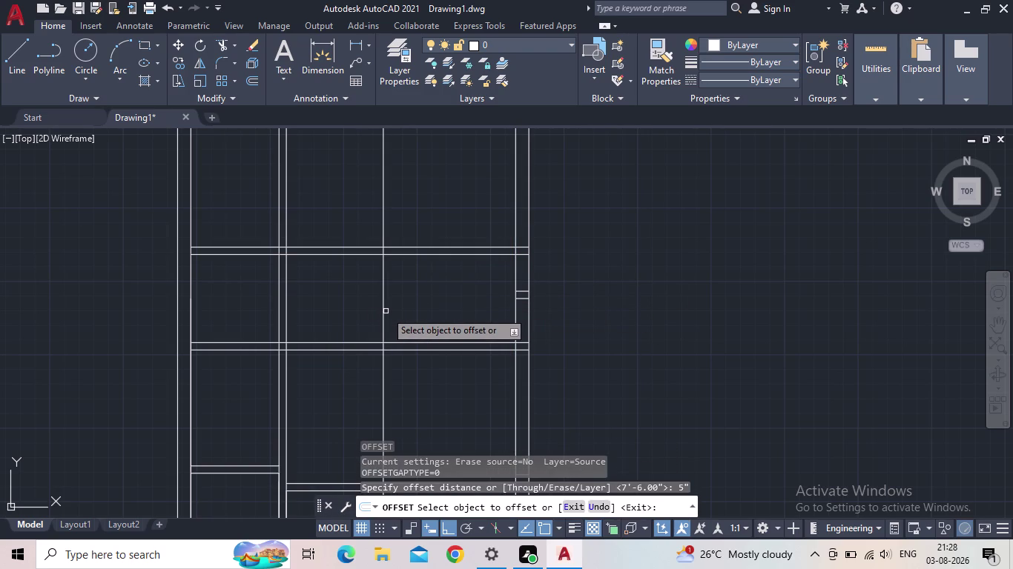
click(384, 312)
click(333, 316)
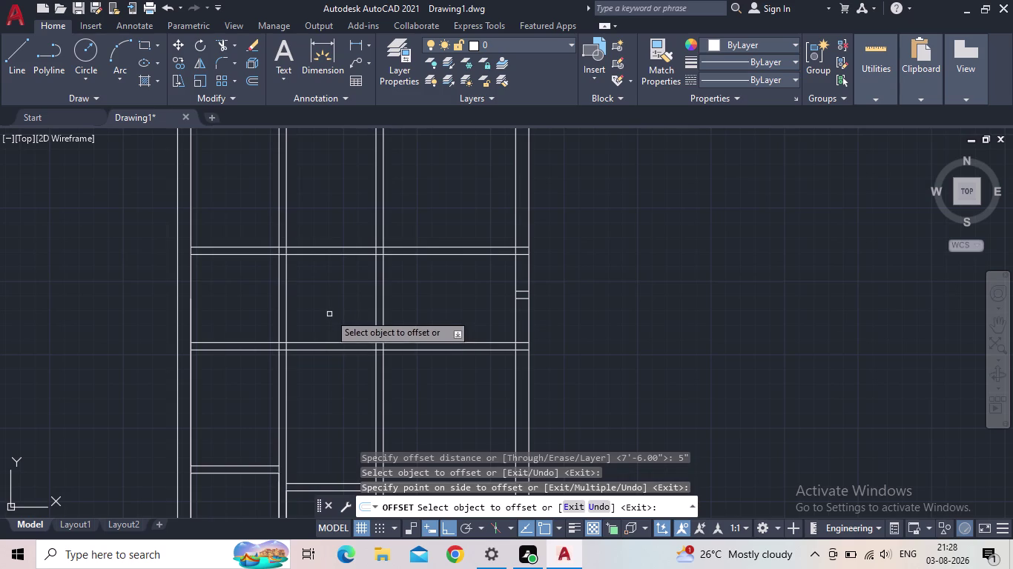
key(Escape)
scroll(down, 3)
middle_drag(342, 274, 334, 264)
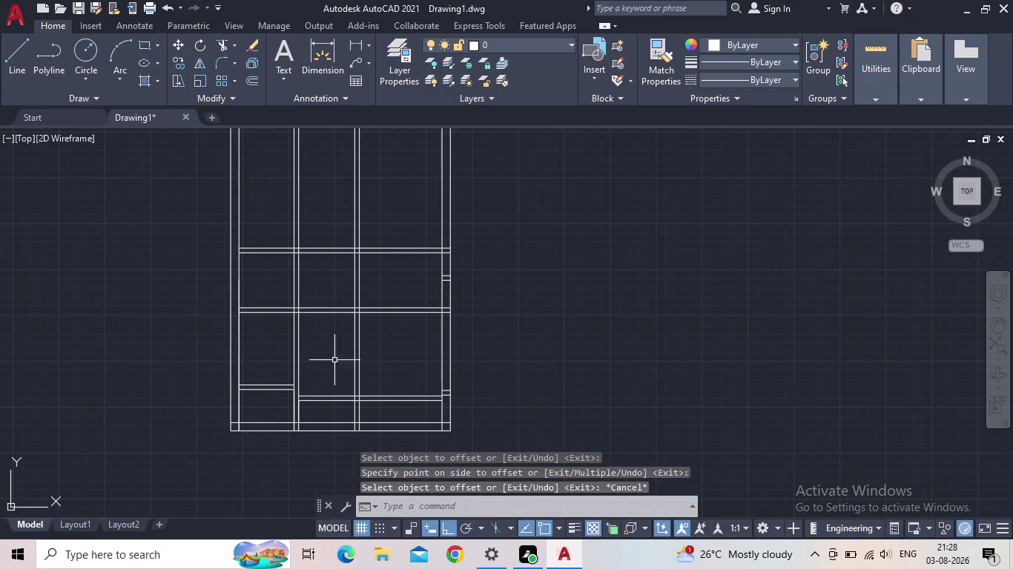
middle_drag(336, 393, 331, 379)
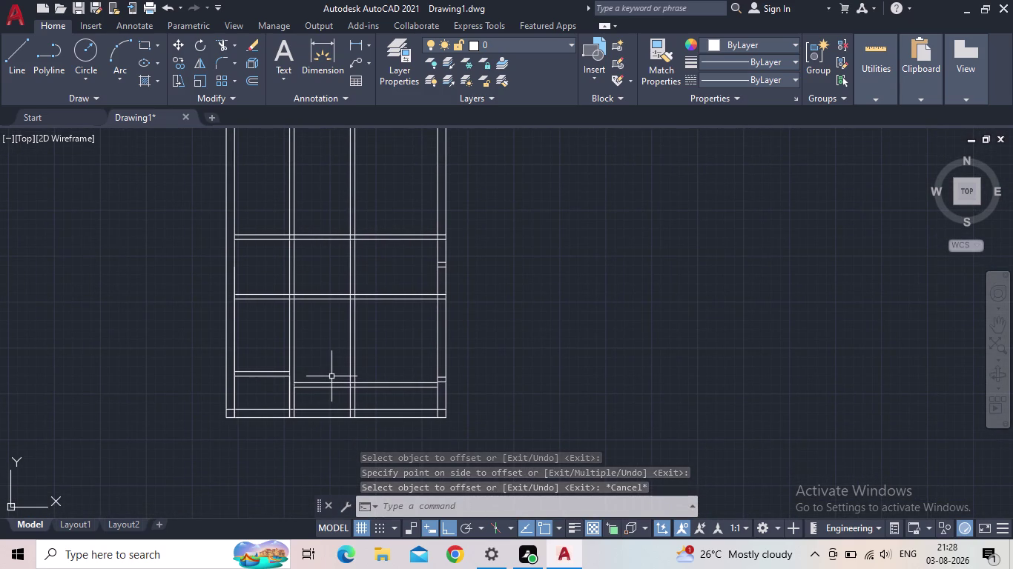
Trim the new vertical wall's lines back to the cross wall using TR fence drags.
key(t)
key(r)
key(space)
drag(363, 353, 332, 353)
scroll(up, 3)
drag(363, 400, 335, 402)
scroll(up, 3)
drag(410, 345, 352, 341)
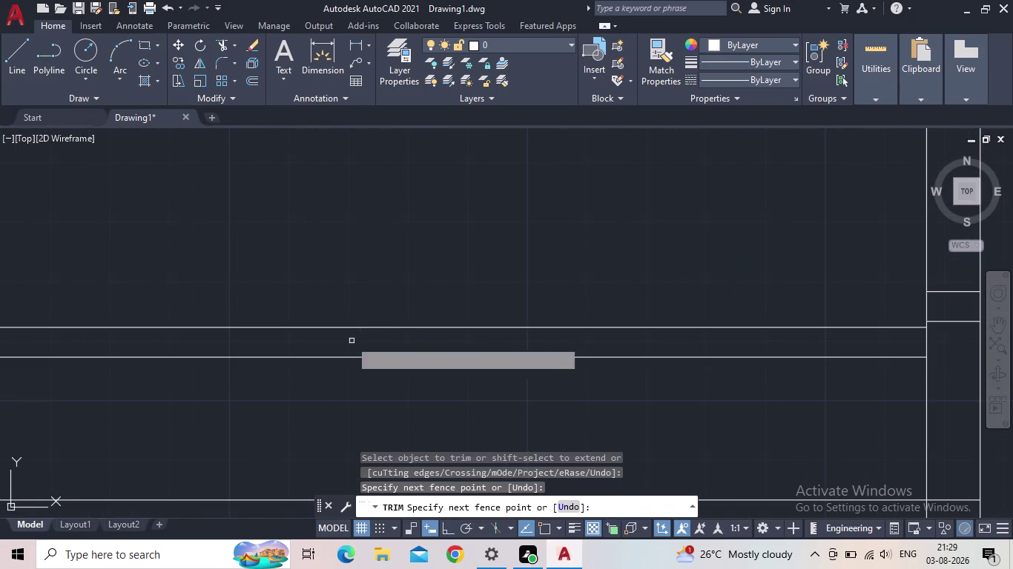
scroll(down, 3)
Trim the remaining lines inside the wall junction, end TRIM and start saving.
middle_drag(371, 362, 403, 329)
scroll(up, 3)
drag(406, 364, 333, 360)
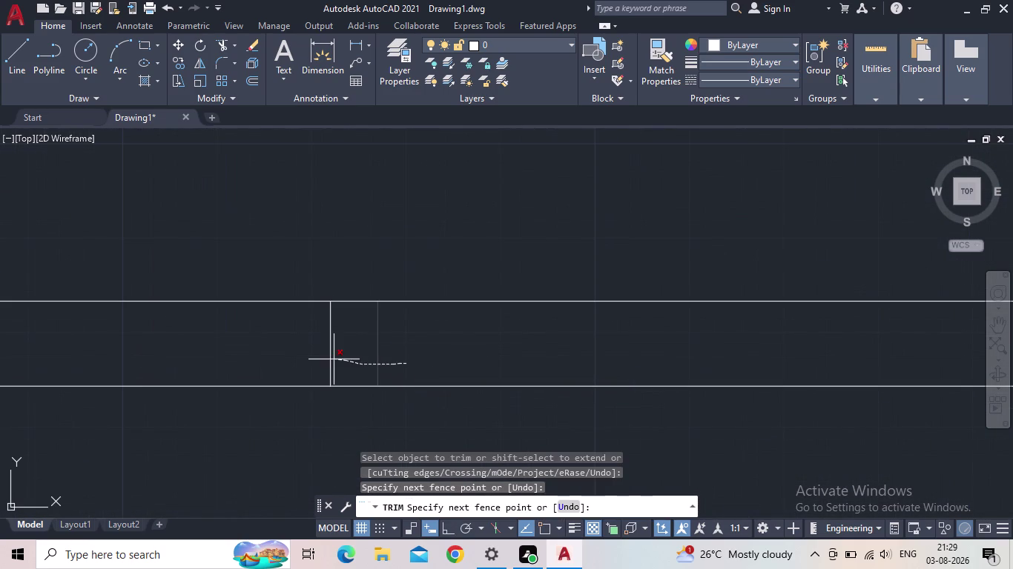
drag(333, 359, 308, 360)
scroll(down, 3)
scroll(down, 3)
middle_drag(336, 297, 382, 378)
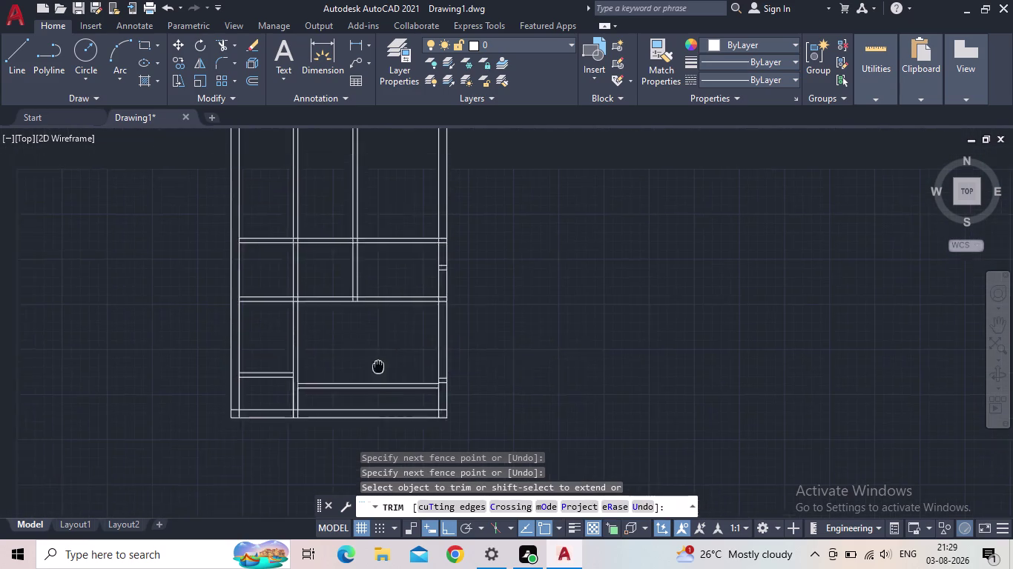
middle_drag(382, 378, 389, 403)
key(Escape)
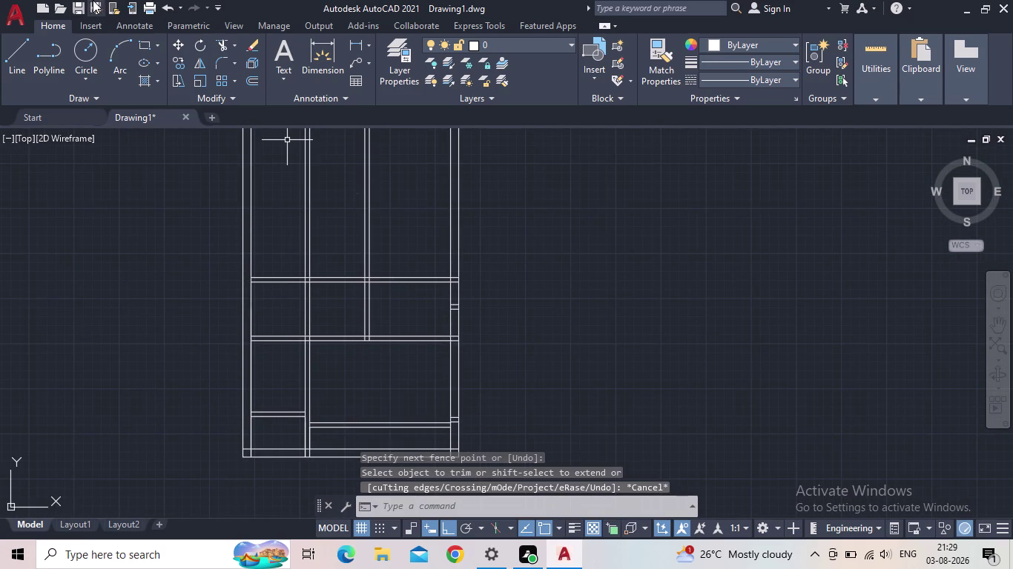
click(74, 8)
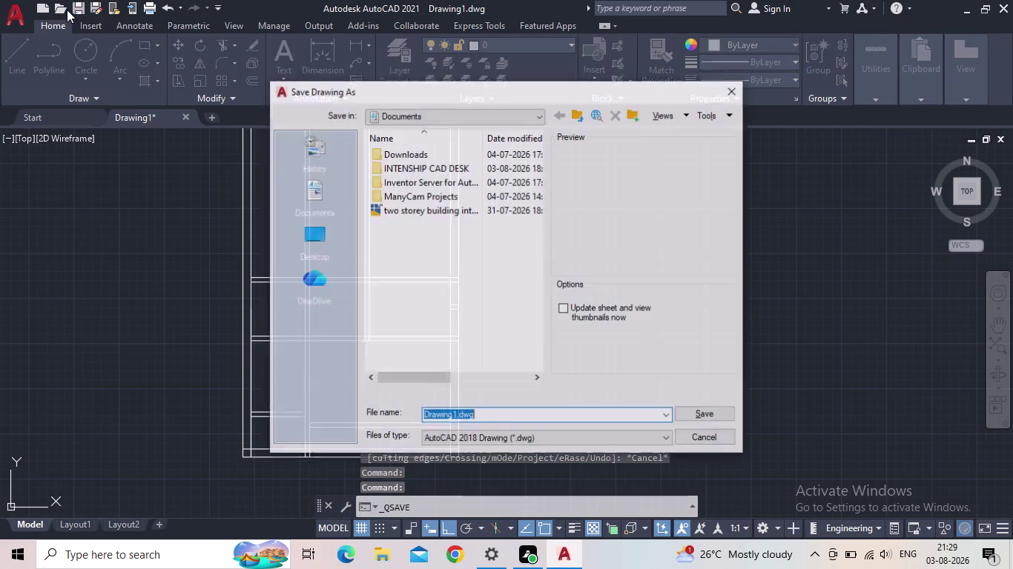
Open the INTENSHIP CAD DESK folder and begin the file name with 20'x35'.
double_click(432, 171)
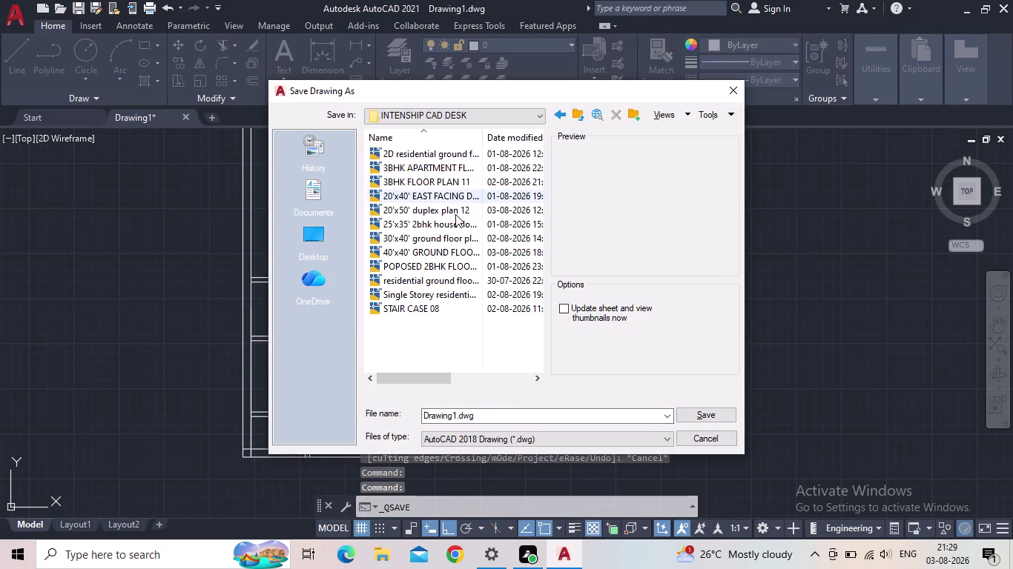
click(493, 410)
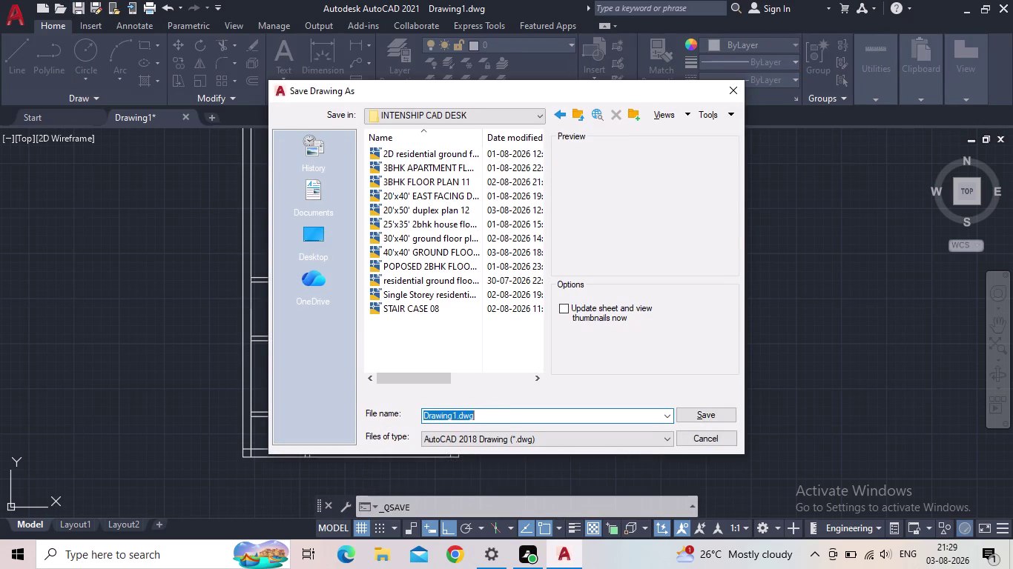
text(20)
key(apostrophe)
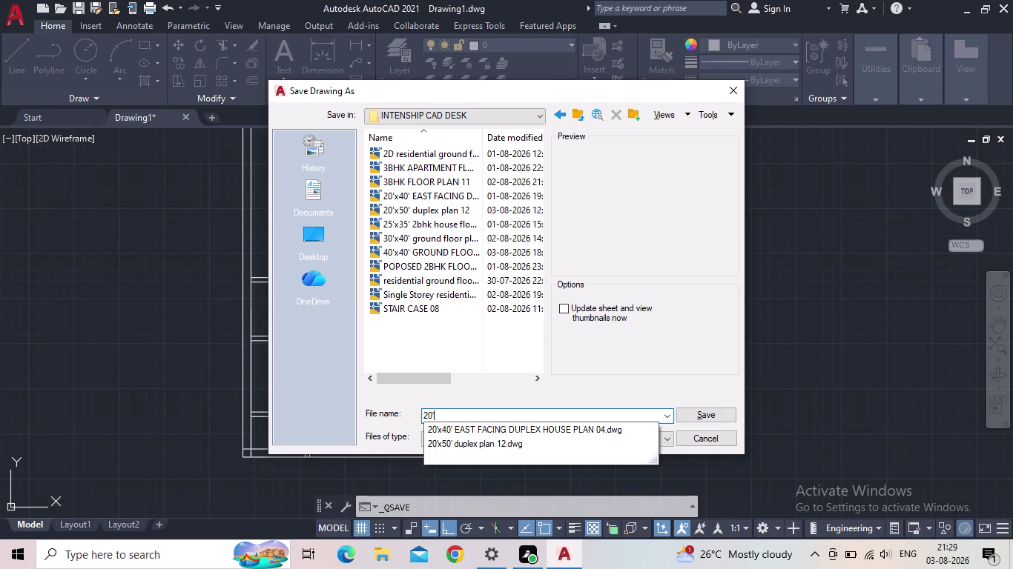
key(x)
text(35)
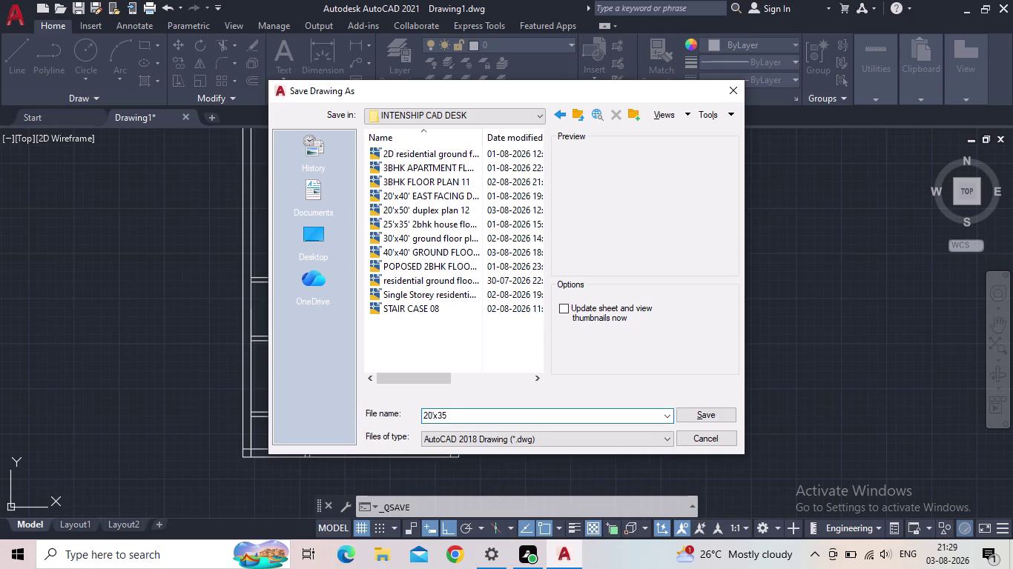
key(apostrophe)
key(space)
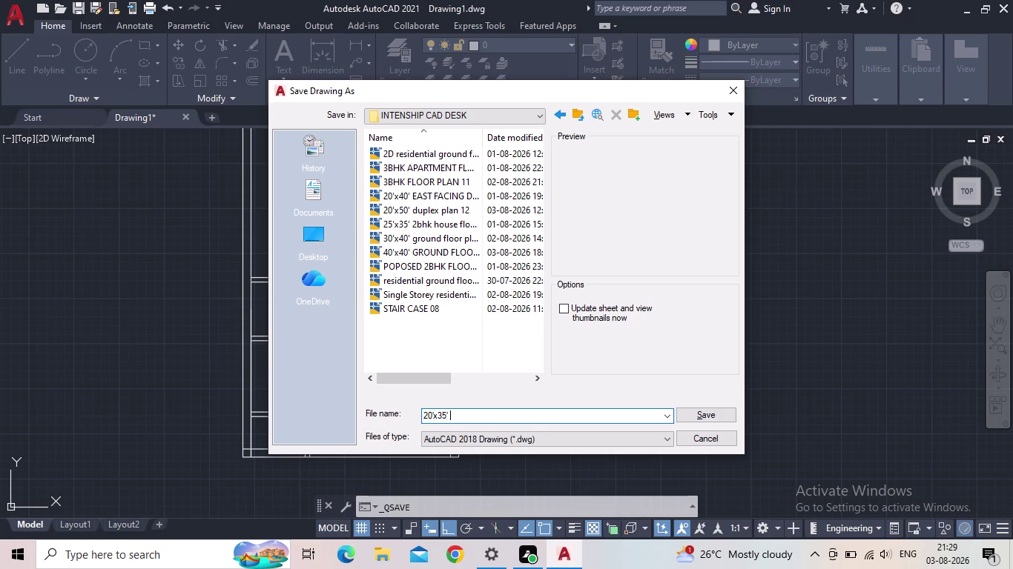
Complete the name "20'x35' Residential House plan 13" and save the drawing.
text(RE)
key(BackSpace)
text(eside)
text(ntial)
key(space)
text(Ho)
text(u)
text(se plan)
key(space)
text(13)
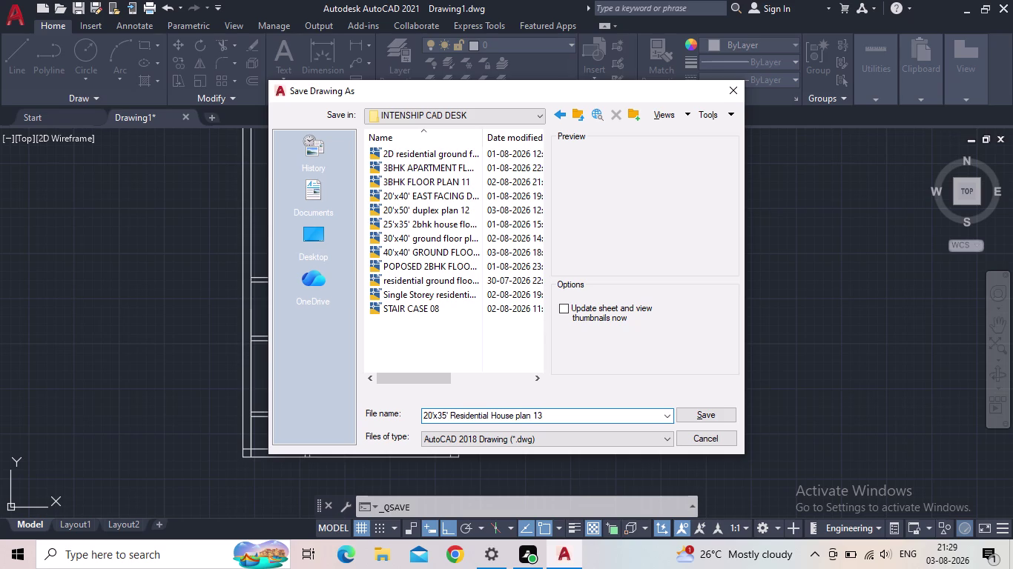
click(706, 415)
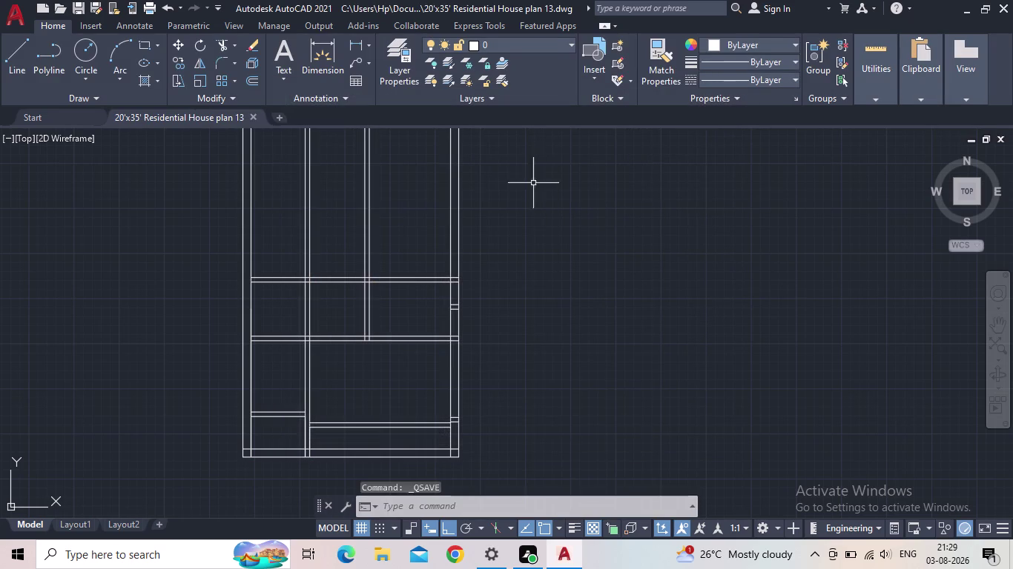
double_click(376, 546)
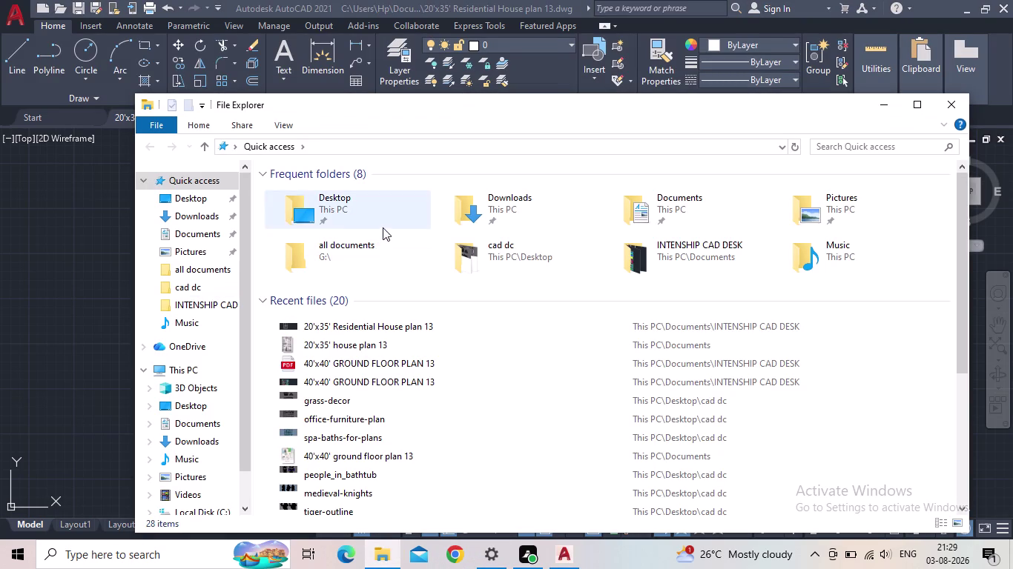
Browse Documents to INTENSHIP CAD DESK and locate the saved plan 13 drawing.
click(201, 215)
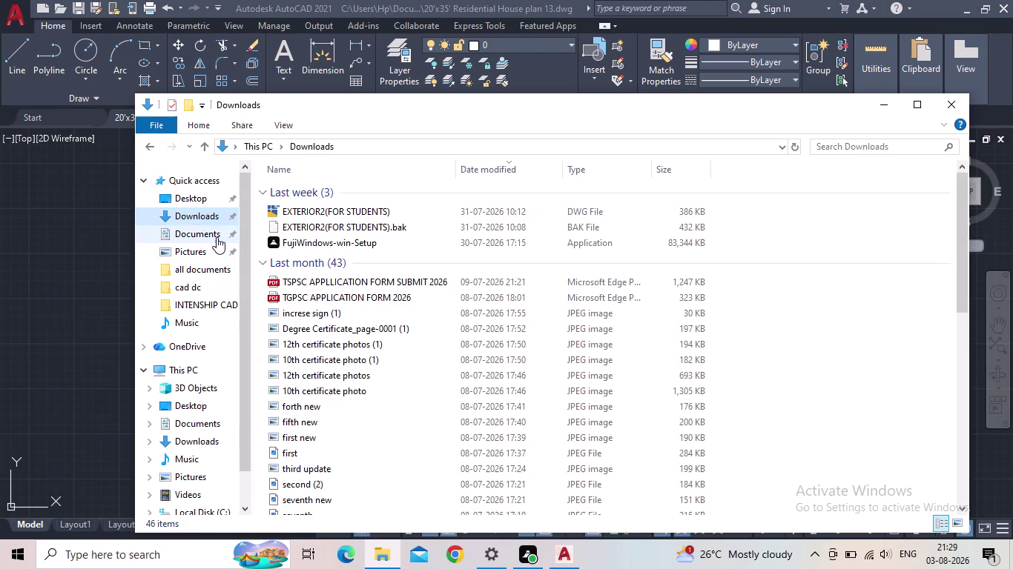
click(217, 237)
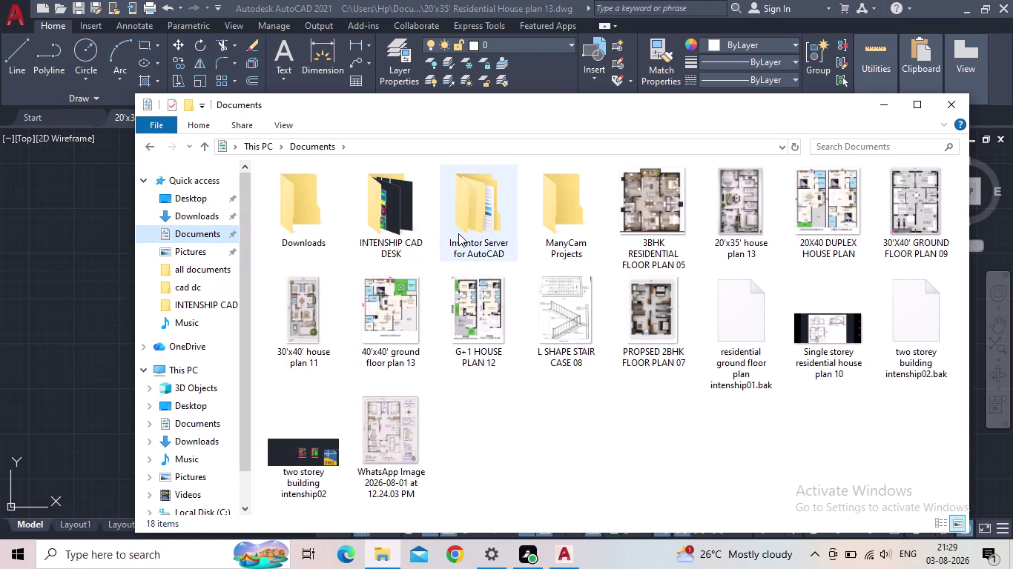
double_click(377, 235)
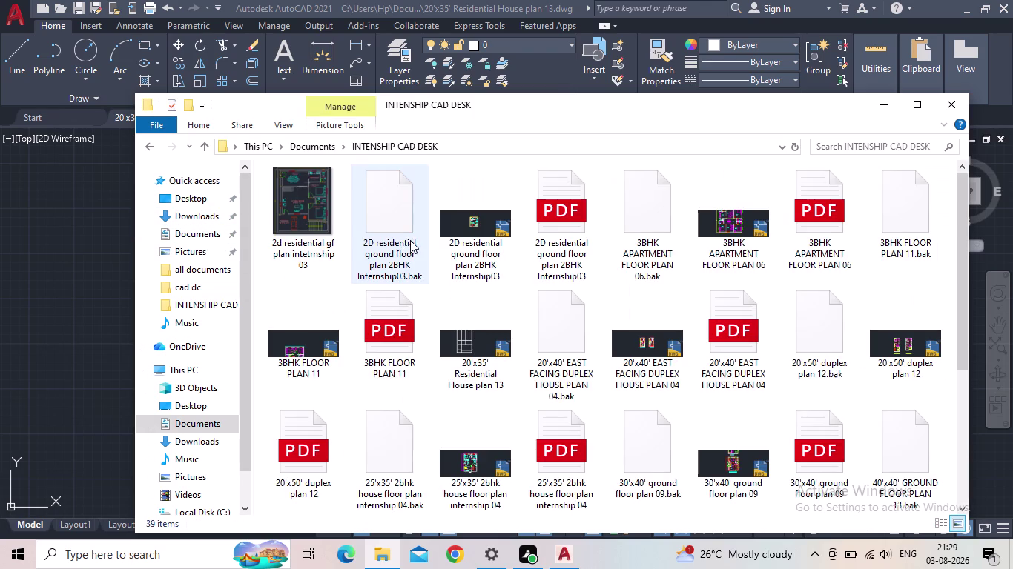
scroll(down, 3)
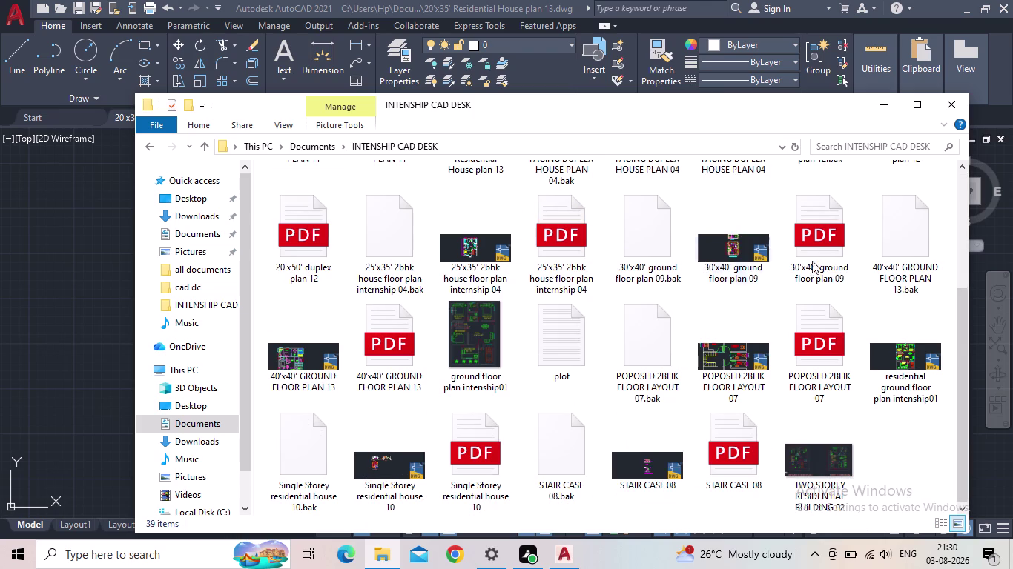
scroll(down, 3)
scroll(up, 3)
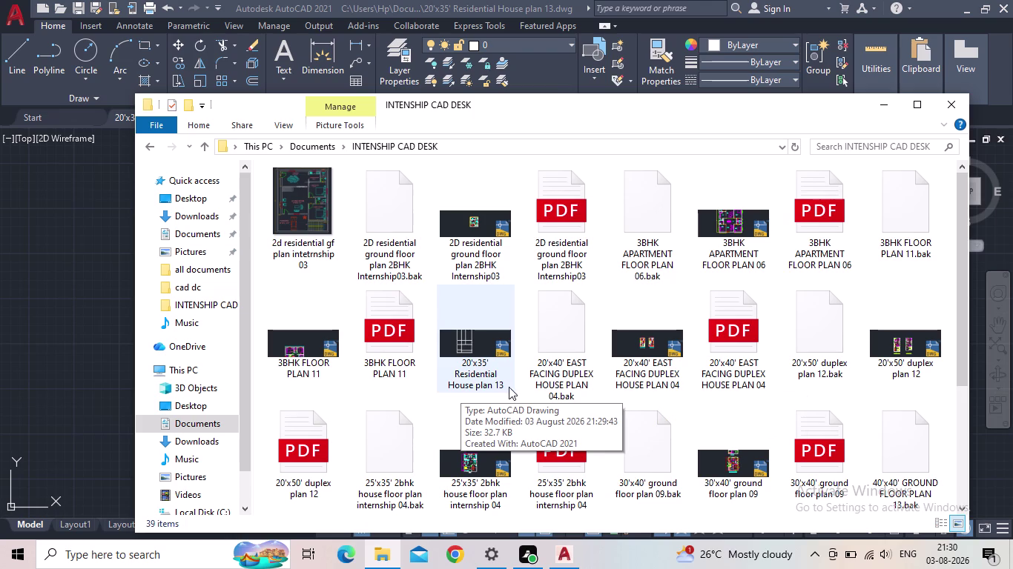
scroll(down, 3)
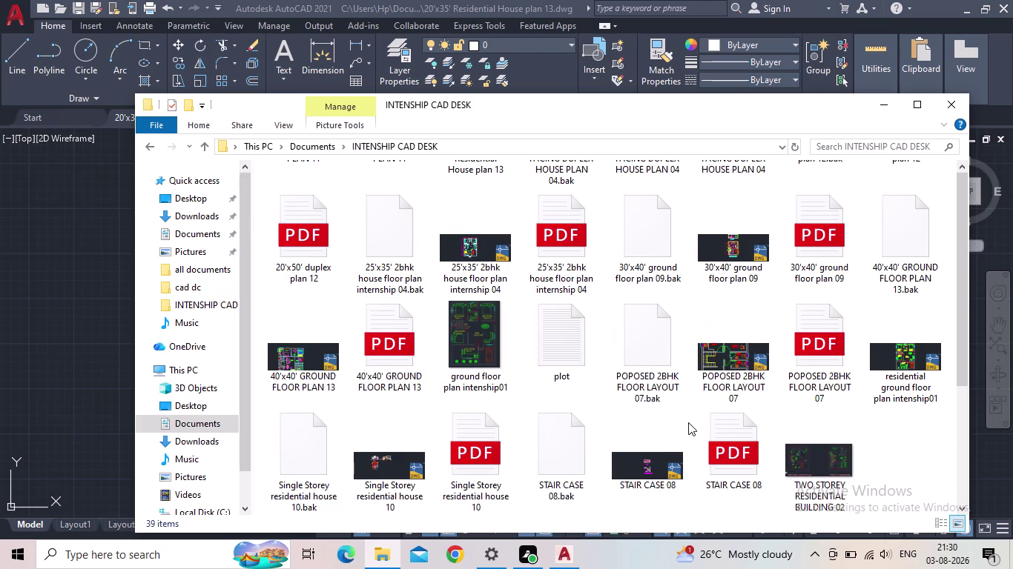
click(561, 557)
Pan and zoom the house plan to focus on the middle interior wall junctions.
middle_drag(504, 388, 535, 407)
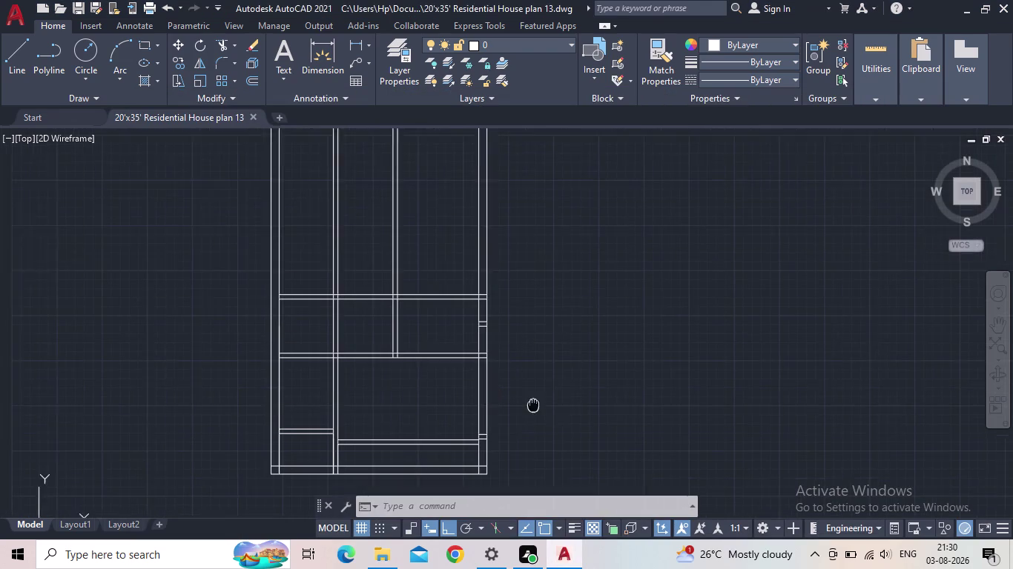
middle_drag(534, 407, 537, 409)
scroll(up, 3)
scroll(up, 3)
middle_drag(418, 335, 435, 370)
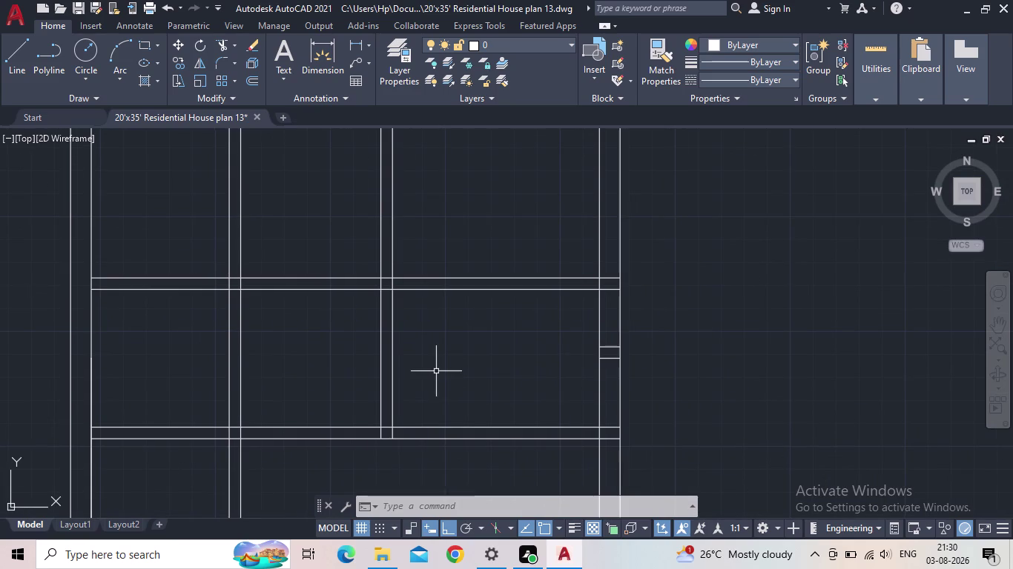
scroll(down, 3)
middle_drag(443, 368, 429, 399)
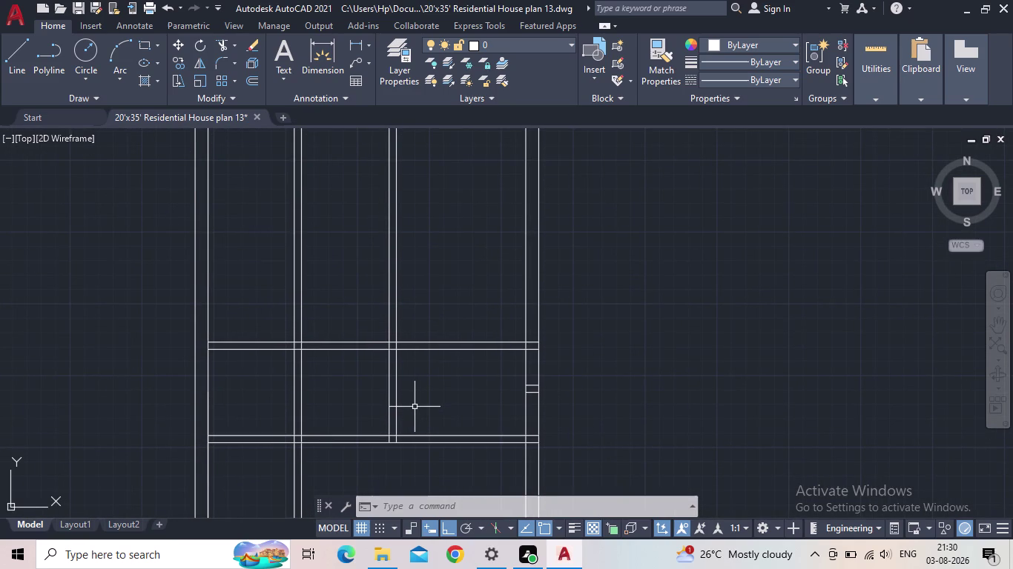
middle_drag(377, 336, 522, 363)
Trim the wall lines at the left middle junction with TR fence drags.
scroll(down, 3)
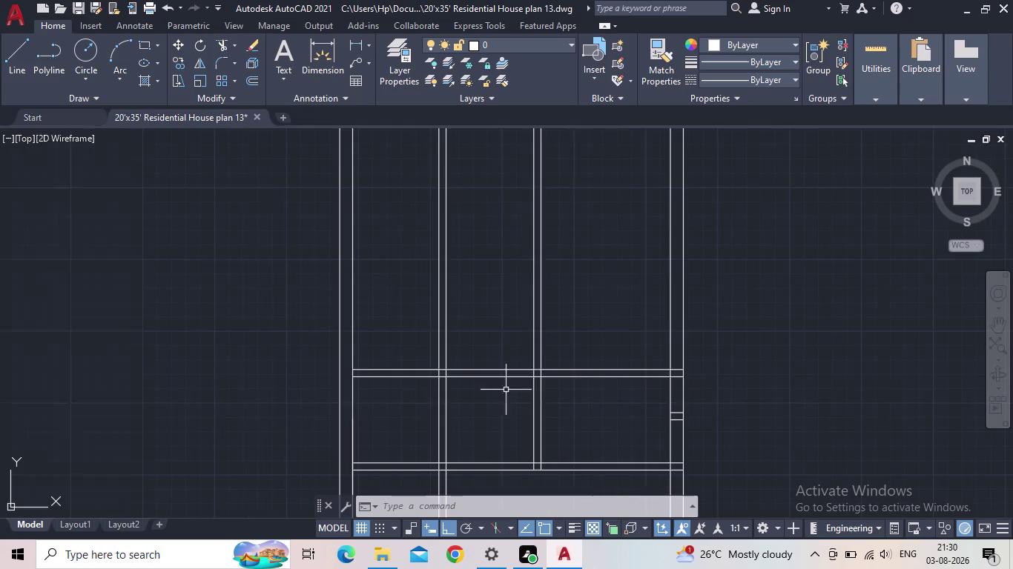
middle_drag(492, 421, 514, 329)
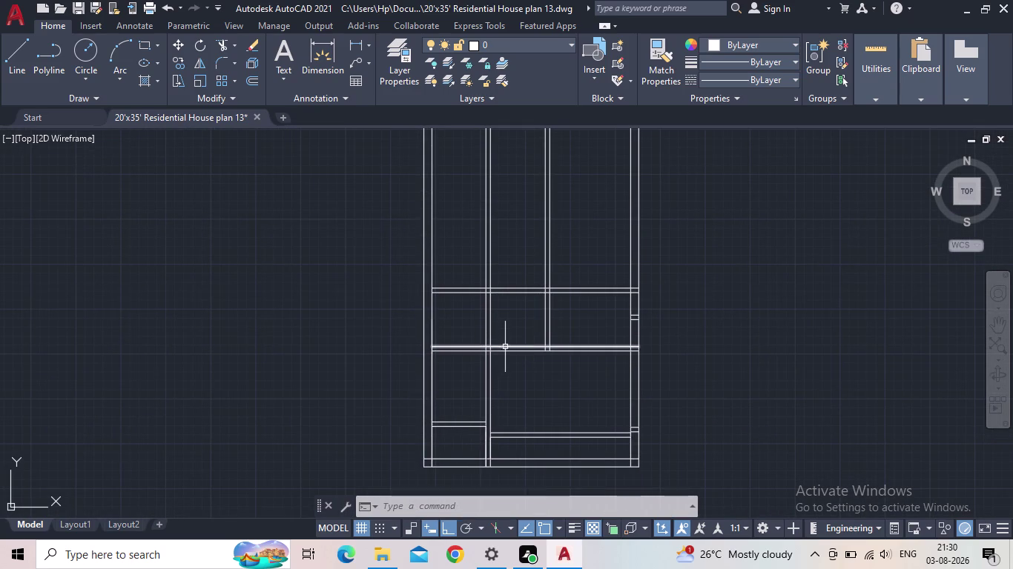
key(t)
key(r)
key(space)
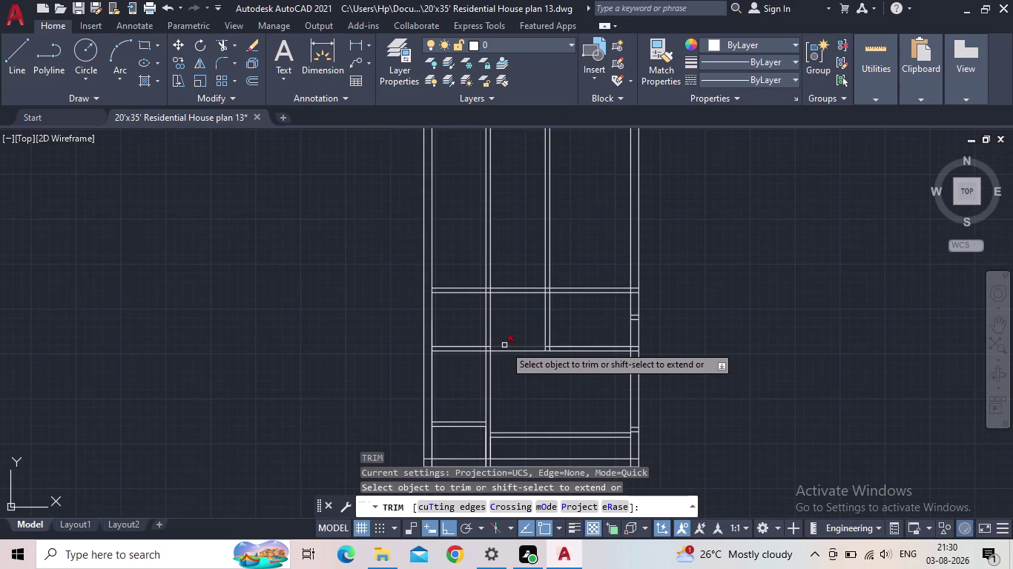
drag(511, 339, 475, 270)
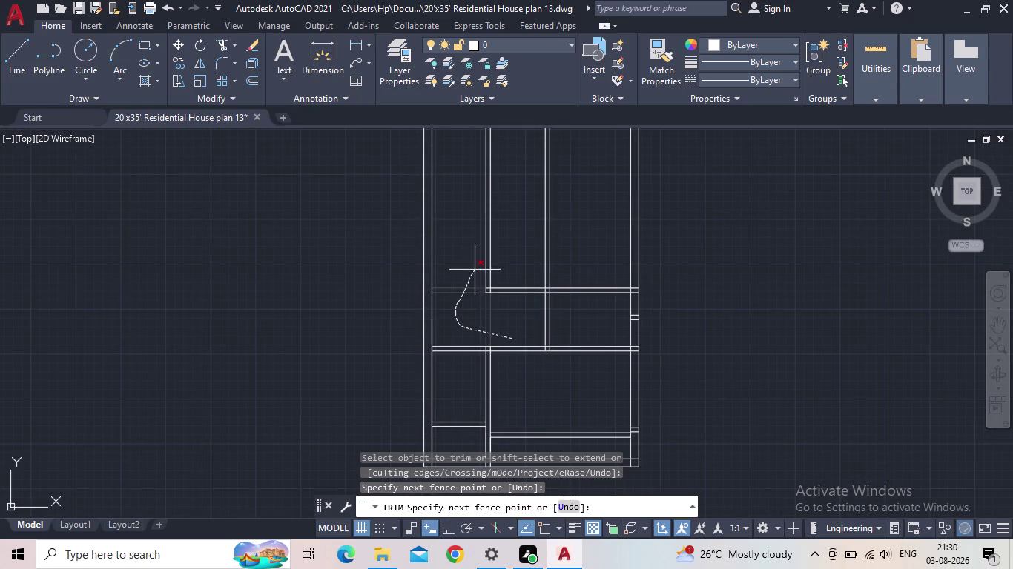
drag(474, 270, 525, 300)
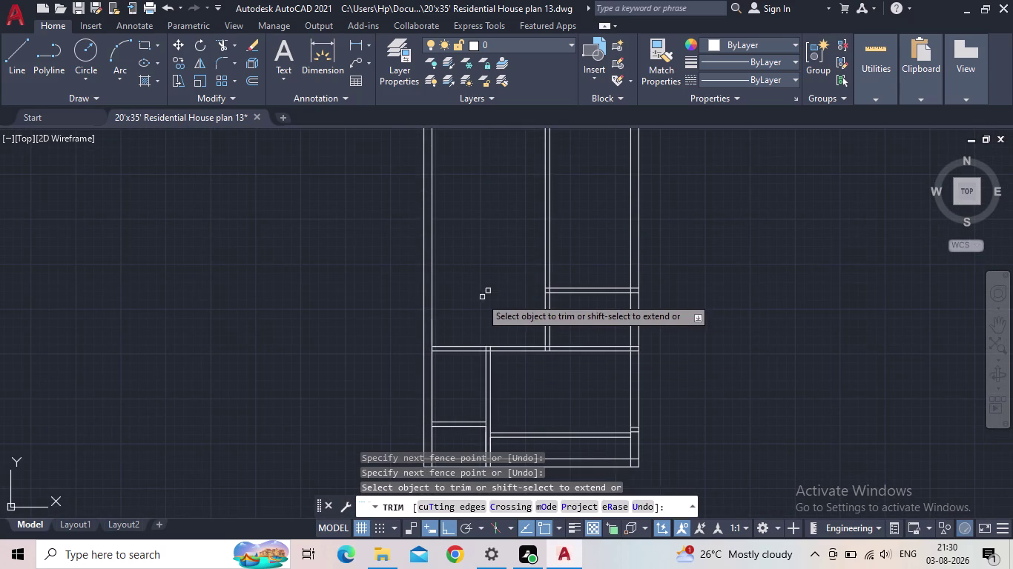
scroll(down, 3)
middle_drag(498, 303, 497, 312)
key(Escape)
Window-select the leftover wall lines at the junction and delete them.
click(498, 313)
click(469, 283)
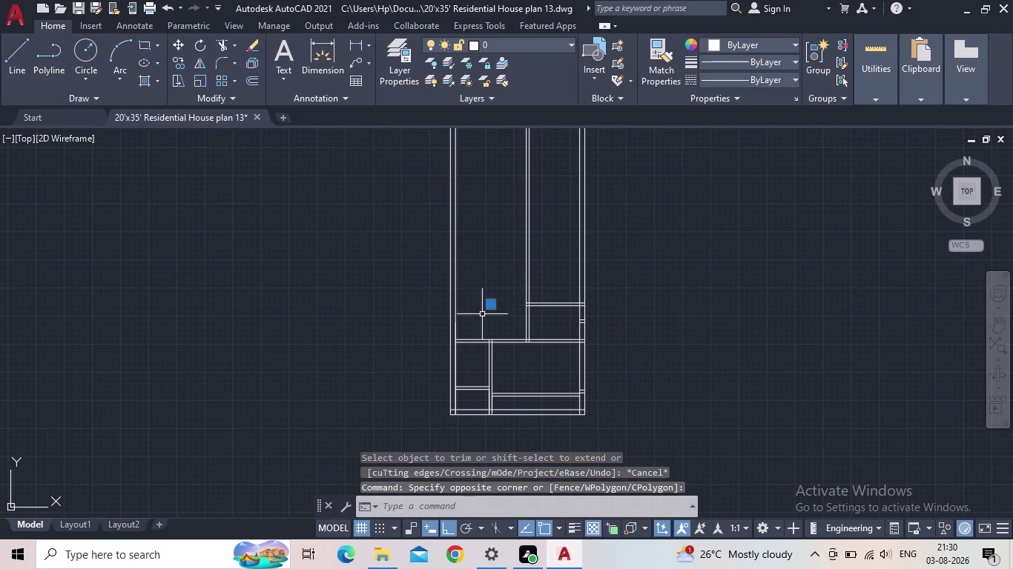
key(Delete)
middle_drag(492, 327, 489, 316)
scroll(up, 3)
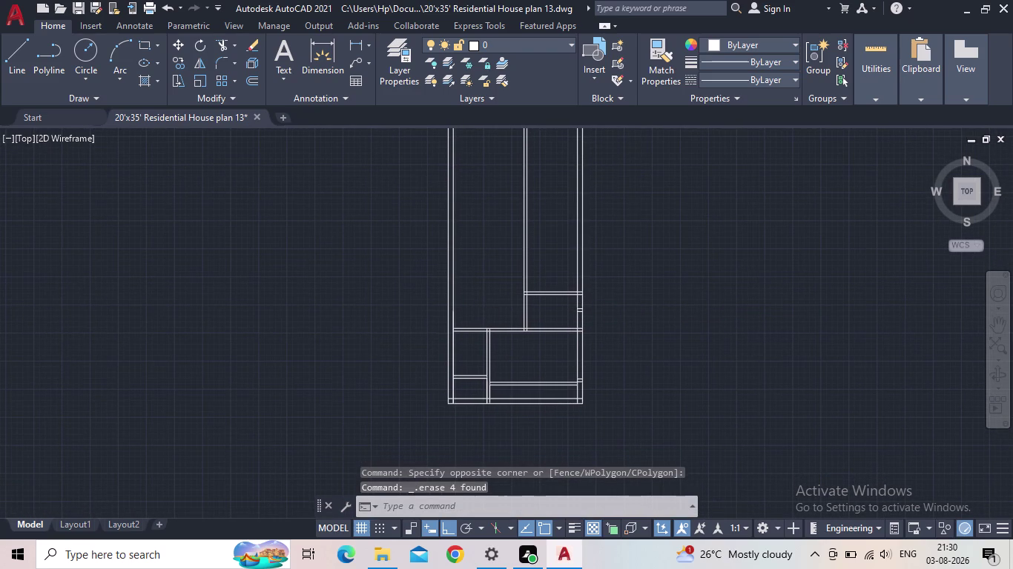
key(o)
key(Return)
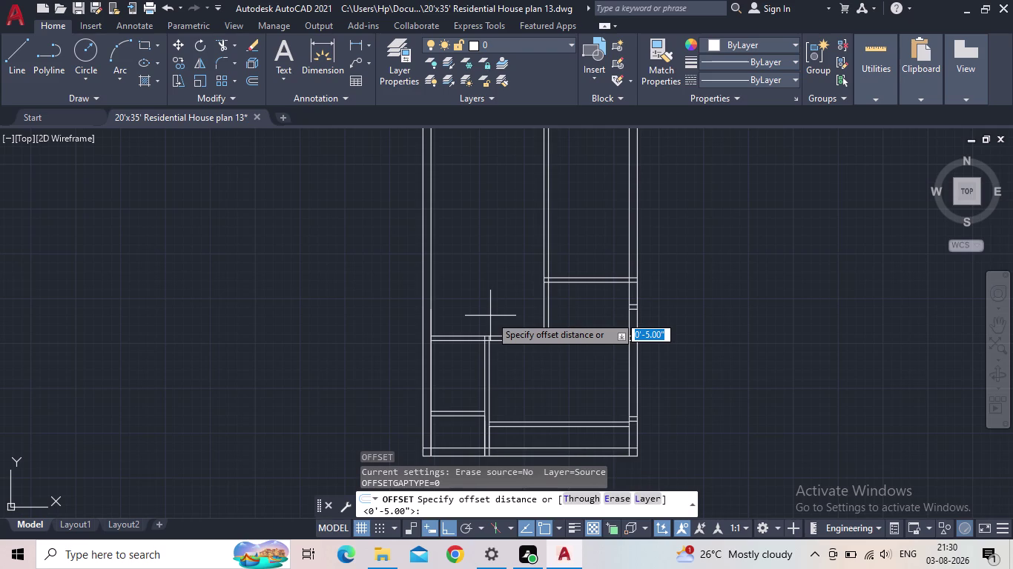
Offset a horizontal wall line 13' to place a new cross wall.
text(13')
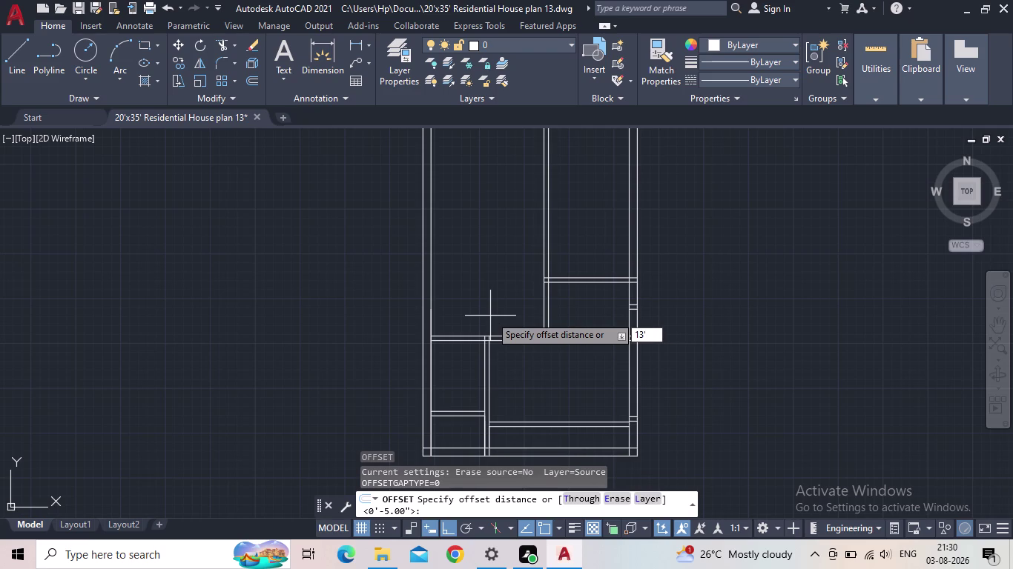
key(Return)
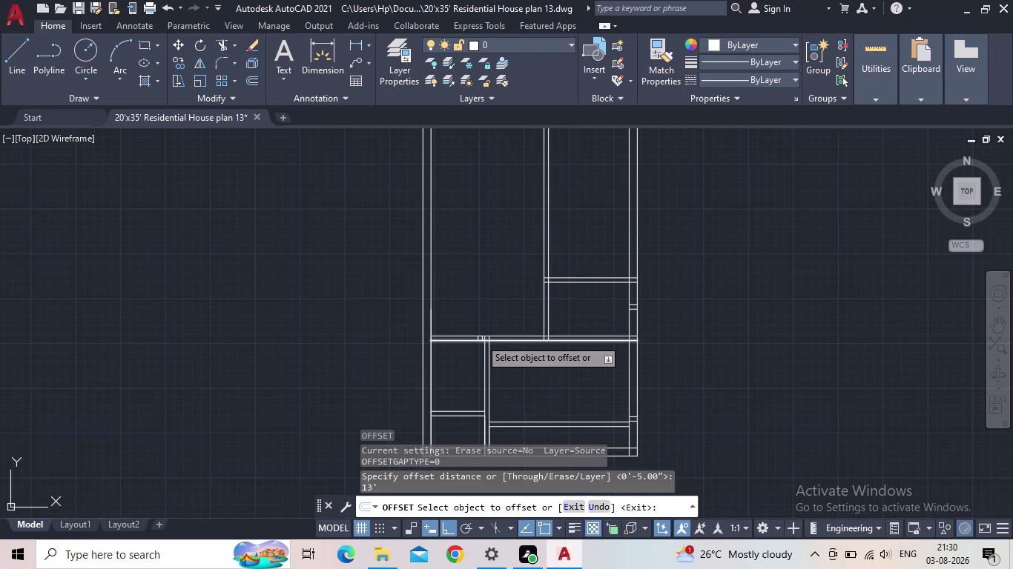
click(470, 337)
middle_drag(455, 206, 456, 223)
scroll(up, 3)
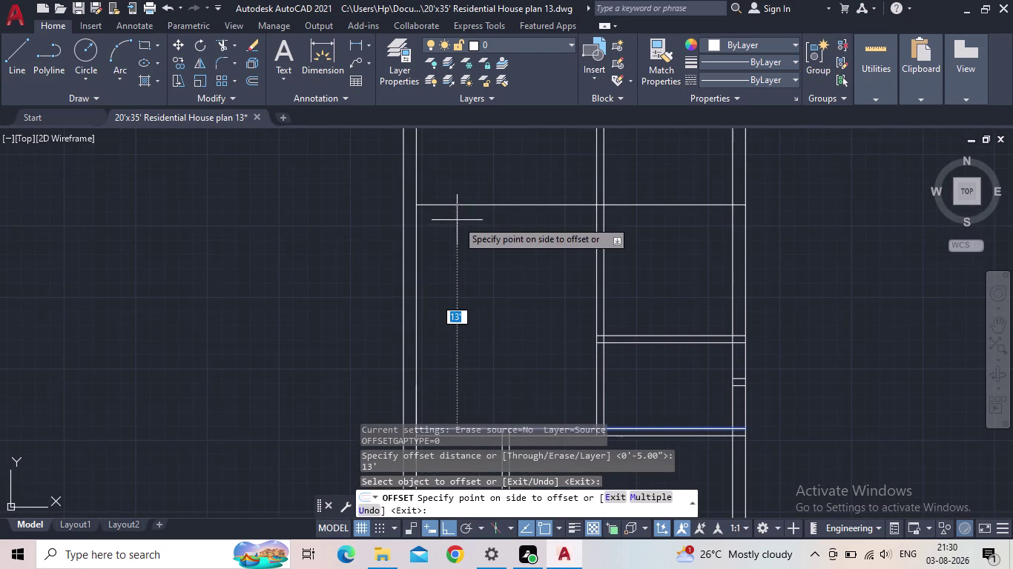
click(457, 214)
key(Escape)
Offset the new wall line 5" upward to give the cross wall its thickness.
key(o)
key(Return)
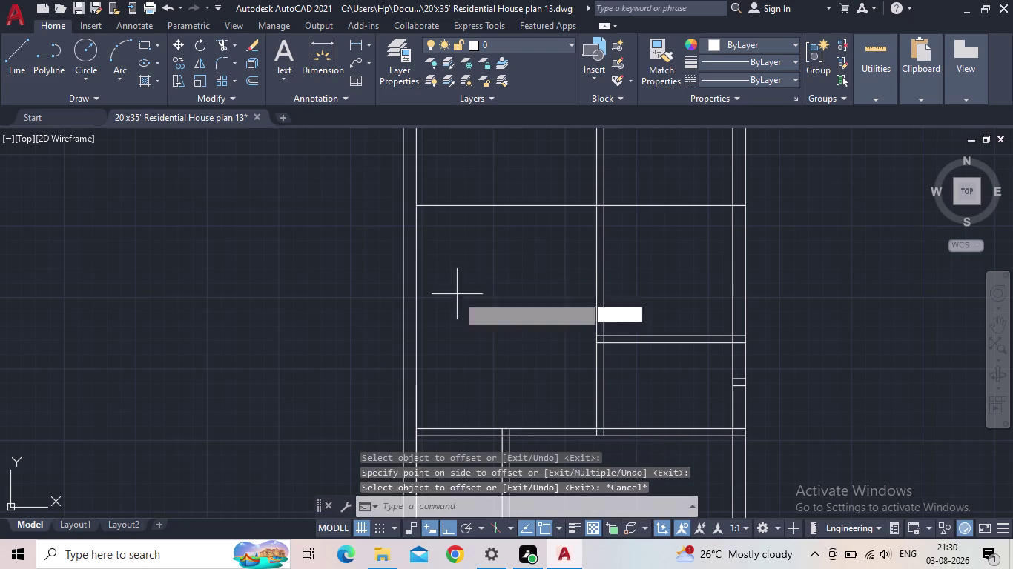
text(5")
key(Return)
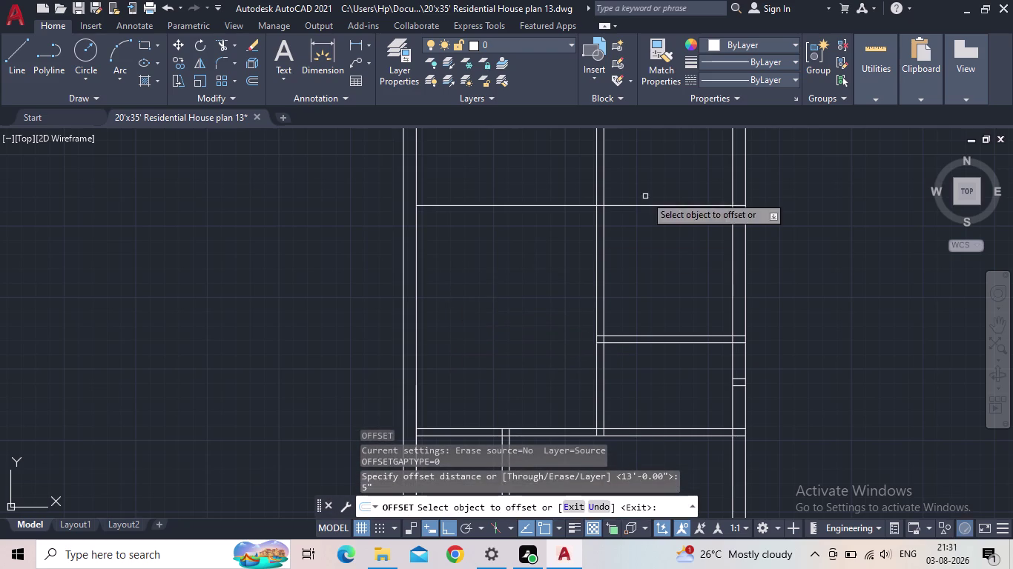
click(487, 205)
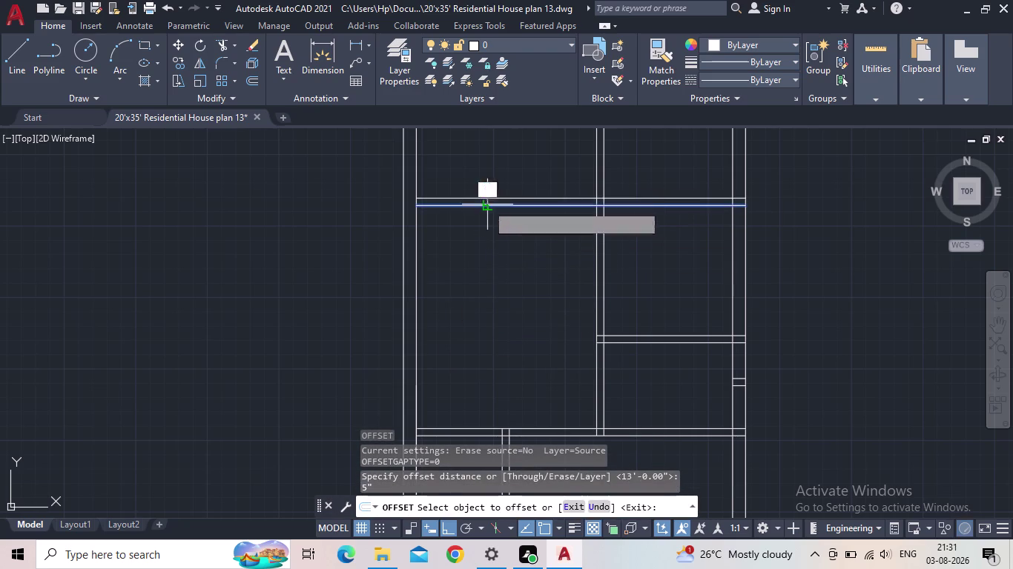
click(486, 168)
key(Escape)
scroll(down, 3)
middle_drag(476, 179, 484, 216)
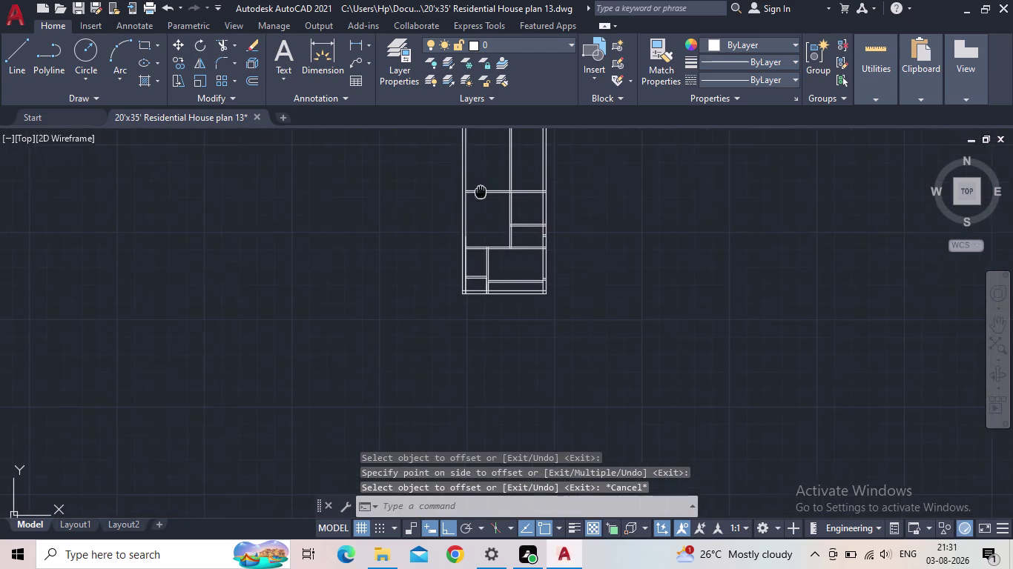
middle_drag(484, 216, 482, 253)
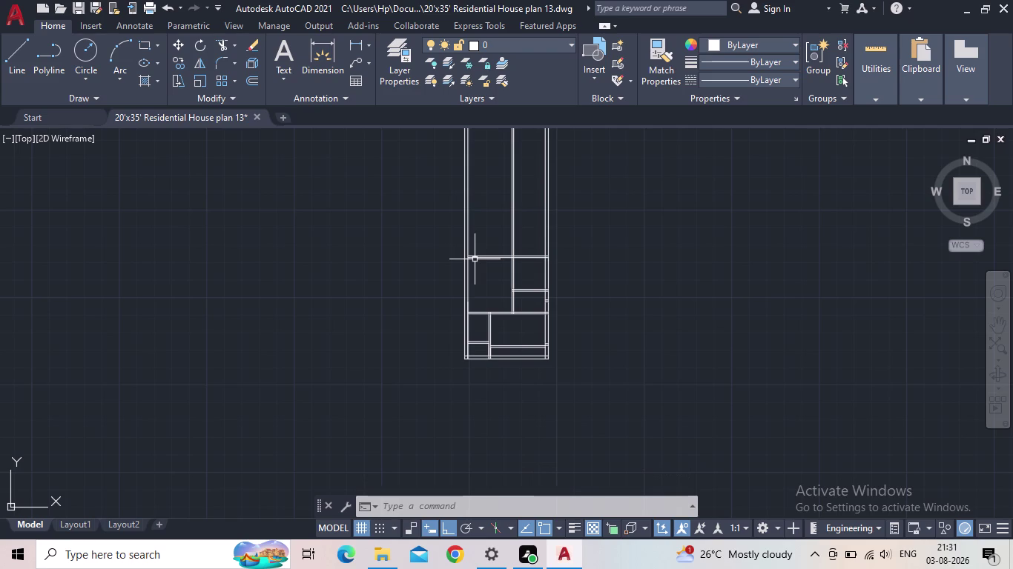
scroll(up, 3)
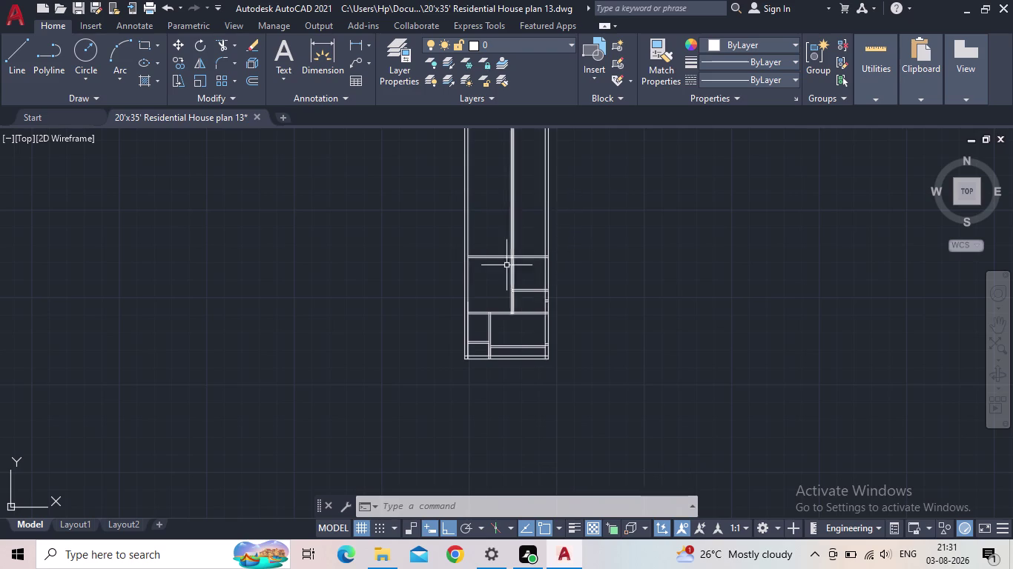
middle_drag(511, 268, 528, 273)
scroll(up, 3)
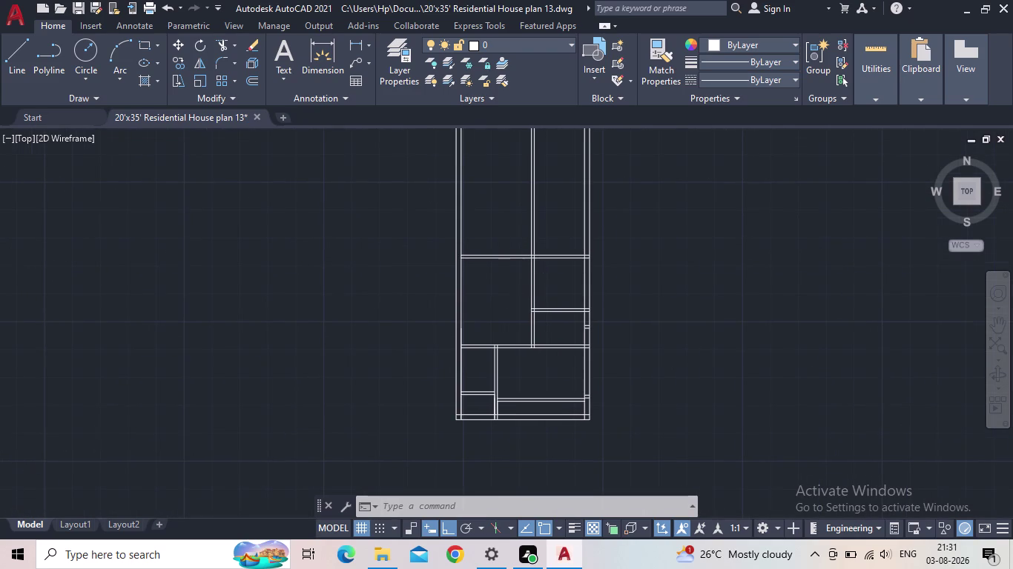
middle_drag(514, 273, 517, 252)
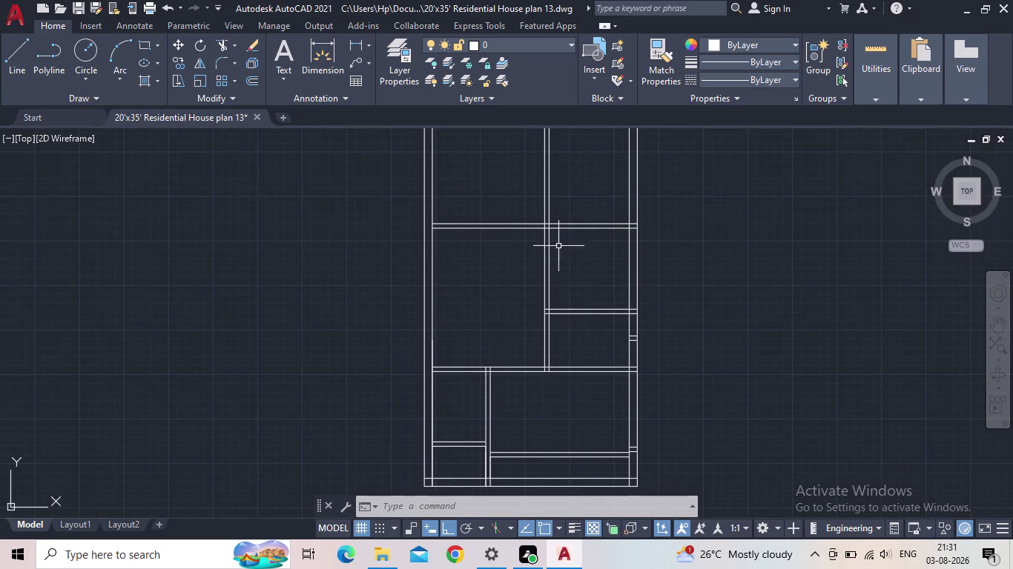
middle_click(497, 285)
scroll(up, 3)
middle_drag(493, 286, 489, 368)
middle_drag(486, 363, 469, 406)
text(10)
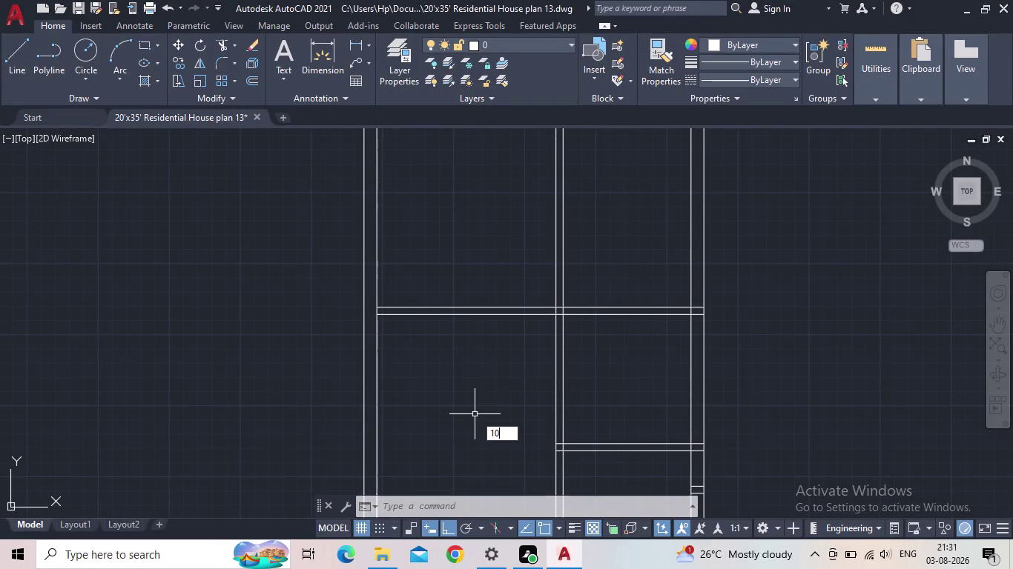
Clear the mistaken entry and offset the horizontal wall line 10' upward.
text(')
key(BackSpace)
key(BackSpace)
key(BackSpace)
key(BackSpace)
key(o)
key(Return)
text(10)
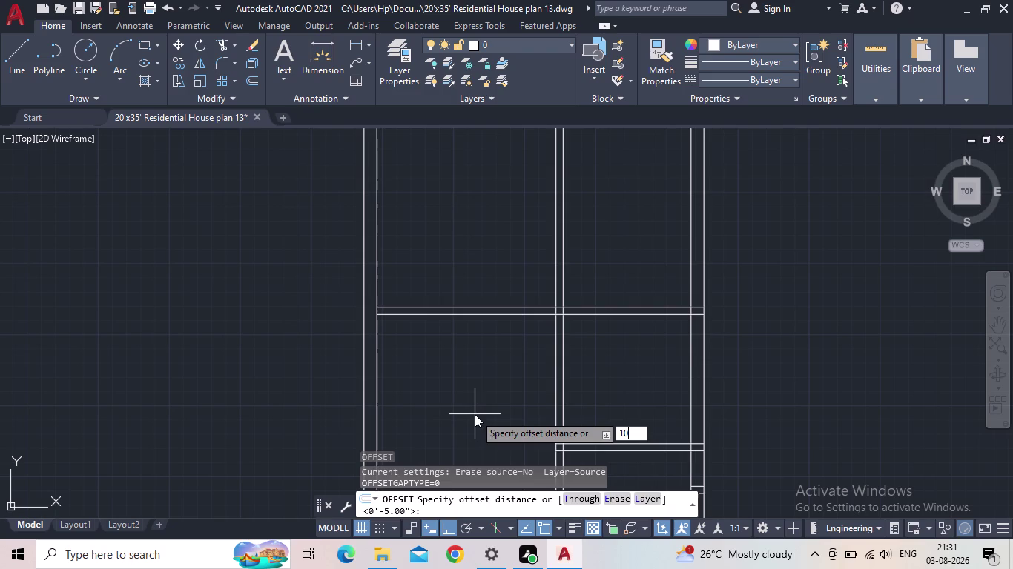
text(')
key(Return)
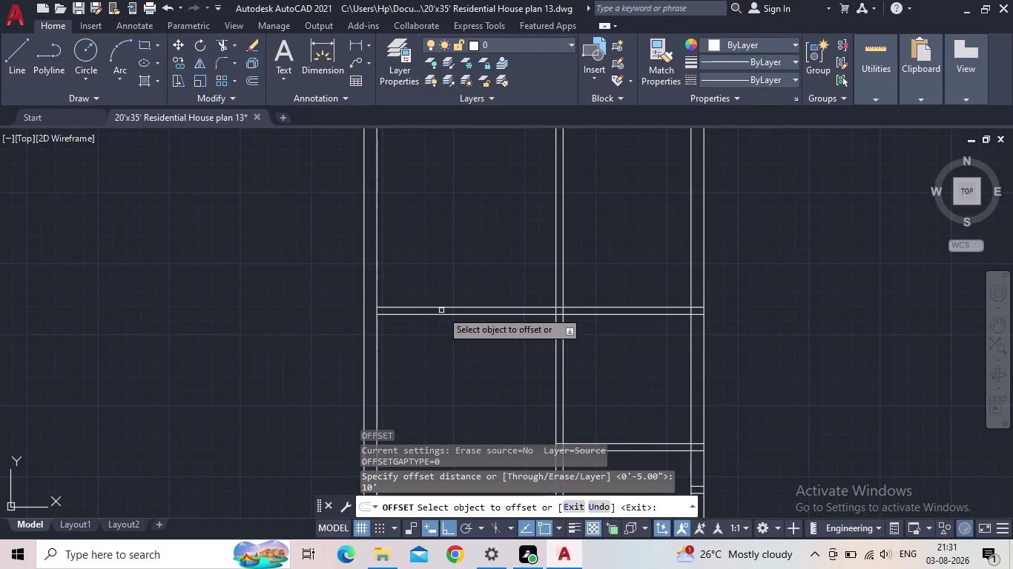
click(440, 306)
click(436, 226)
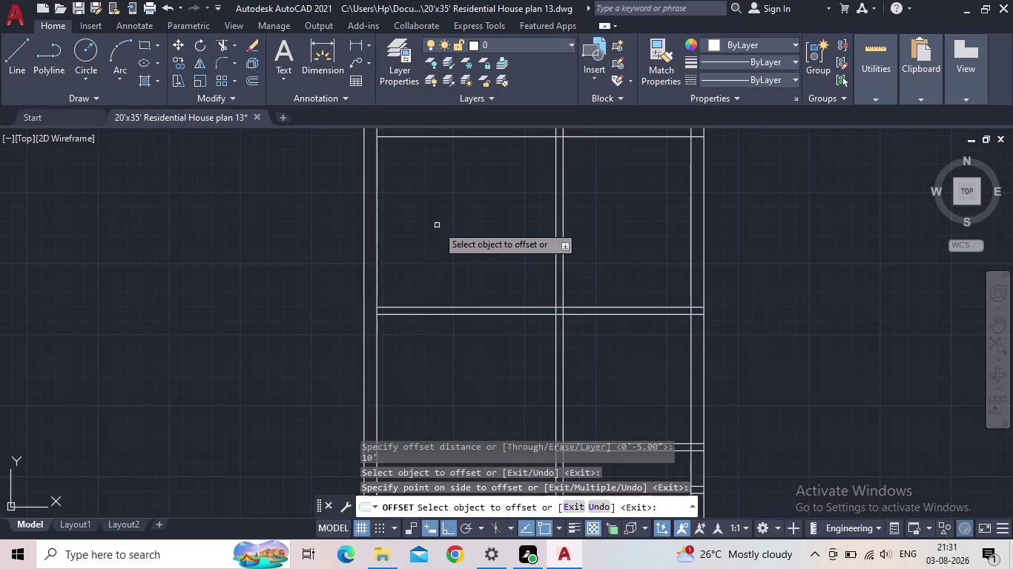
middle_drag(439, 235, 424, 382)
Abandon a first 9" offset attempt, then box-select and delete the stray line.
key(o)
key(Return)
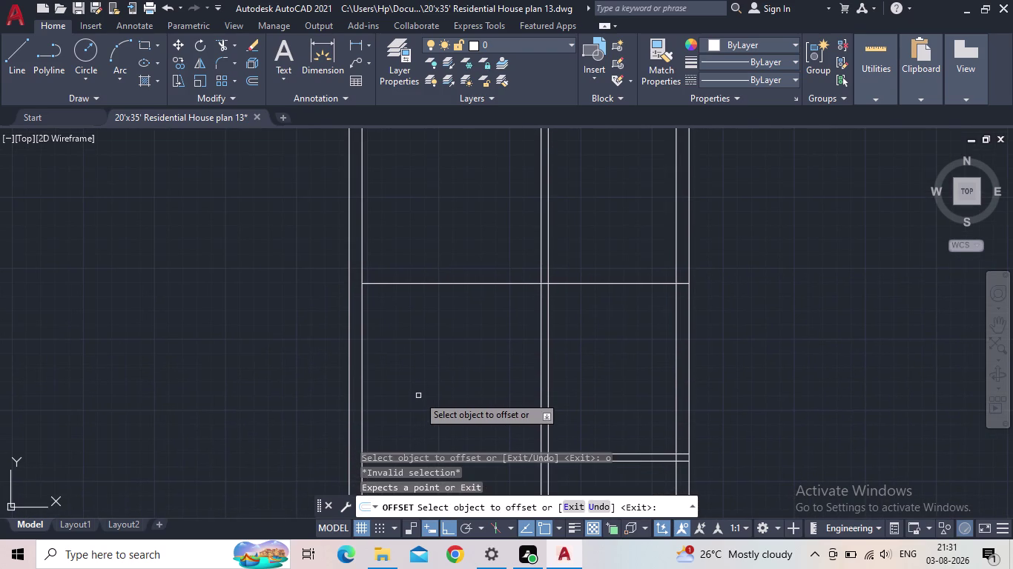
text(9")
key(Return)
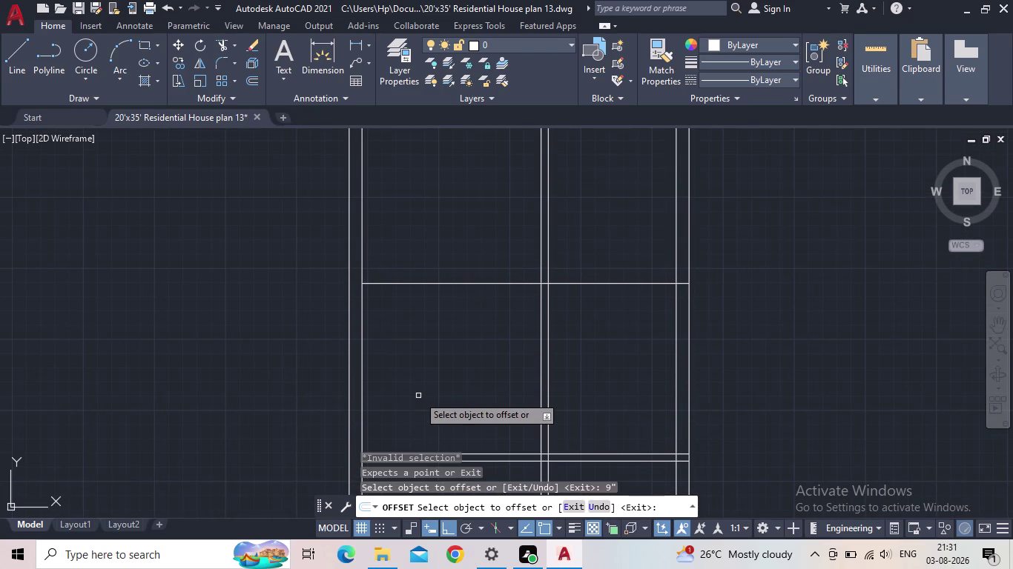
click(423, 281)
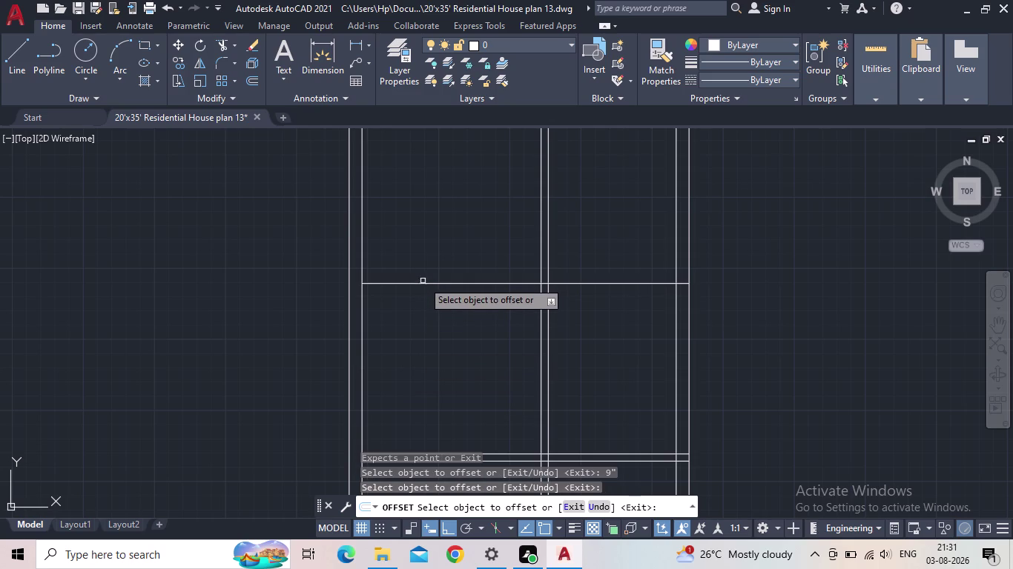
click(421, 284)
click(420, 253)
scroll(down, 3)
key(Escape)
click(421, 248)
click(415, 217)
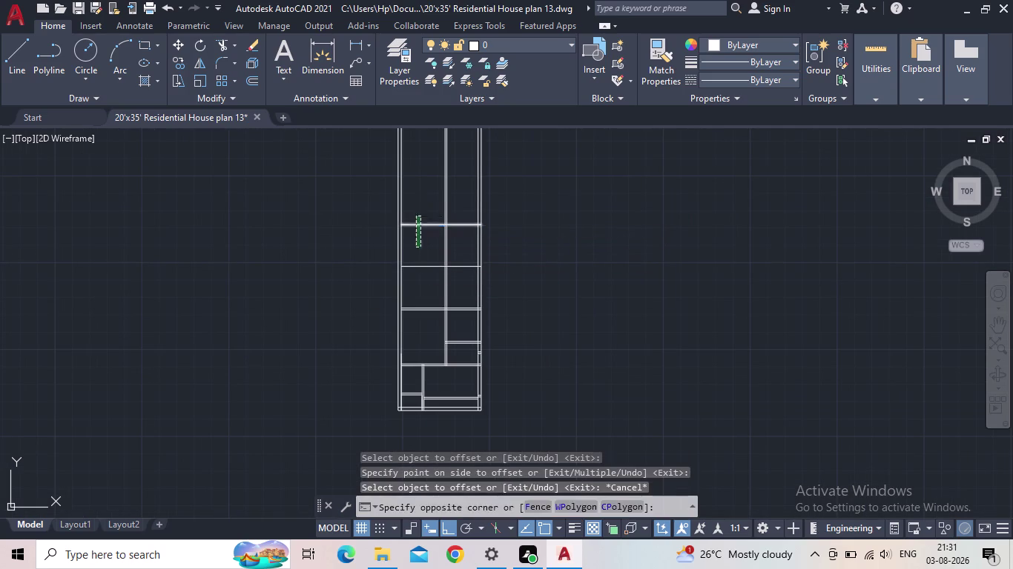
key(Delete)
Offset the new 10' wall line by 9" to give it wall thickness.
key(o)
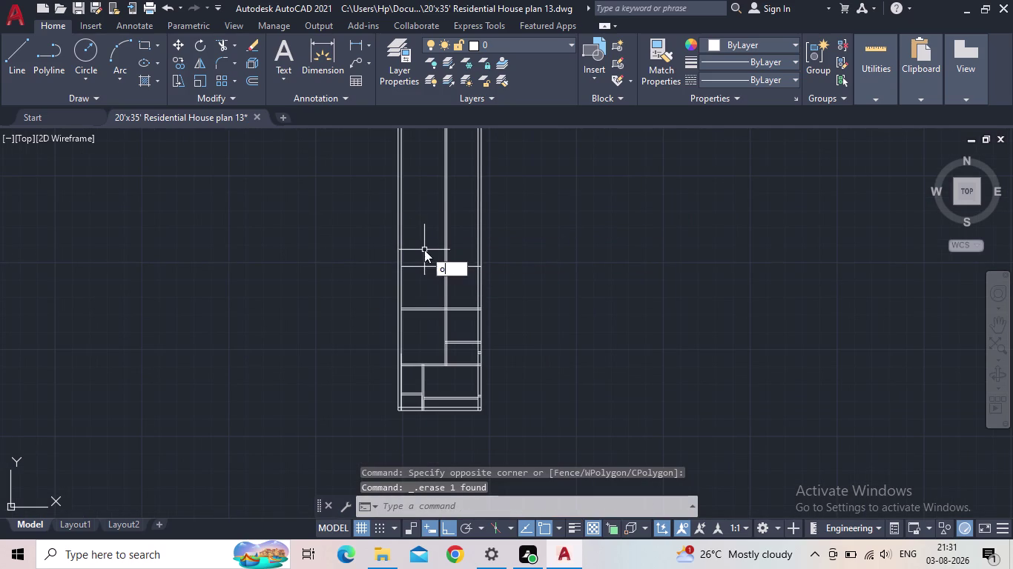
key(Return)
text(9")
key(Return)
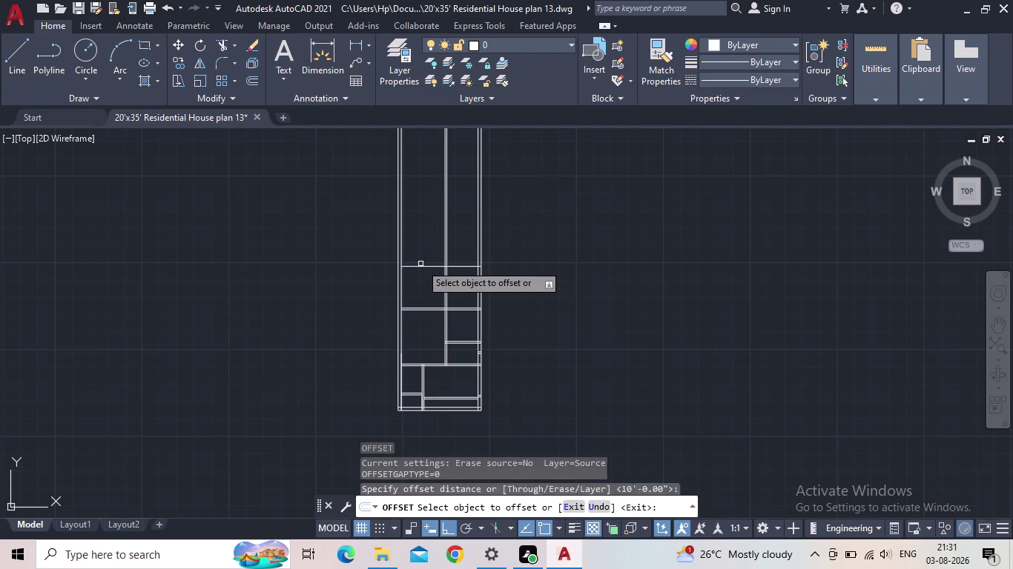
click(421, 267)
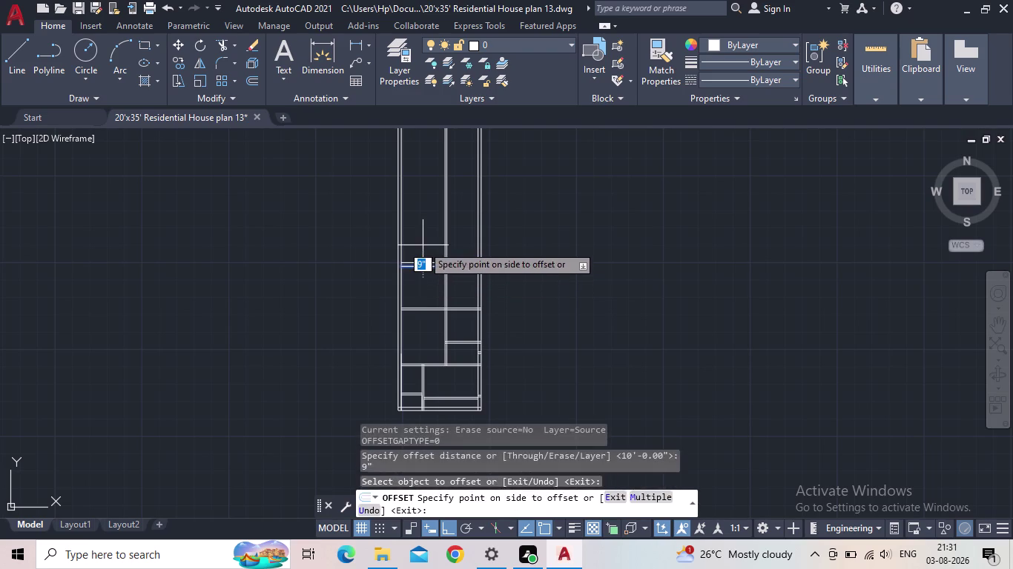
click(423, 245)
key(Escape)
middle_drag(426, 264, 350, 315)
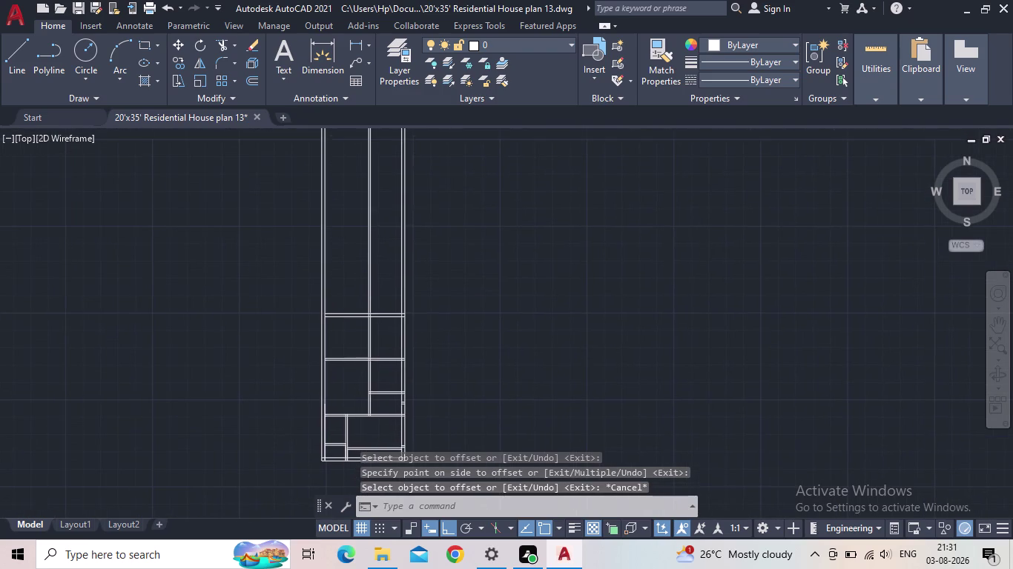
text(tr)
key(space)
Attempt to trim the overshooting wall lines, undo it, then try and cancel an extend.
drag(413, 271, 244, 278)
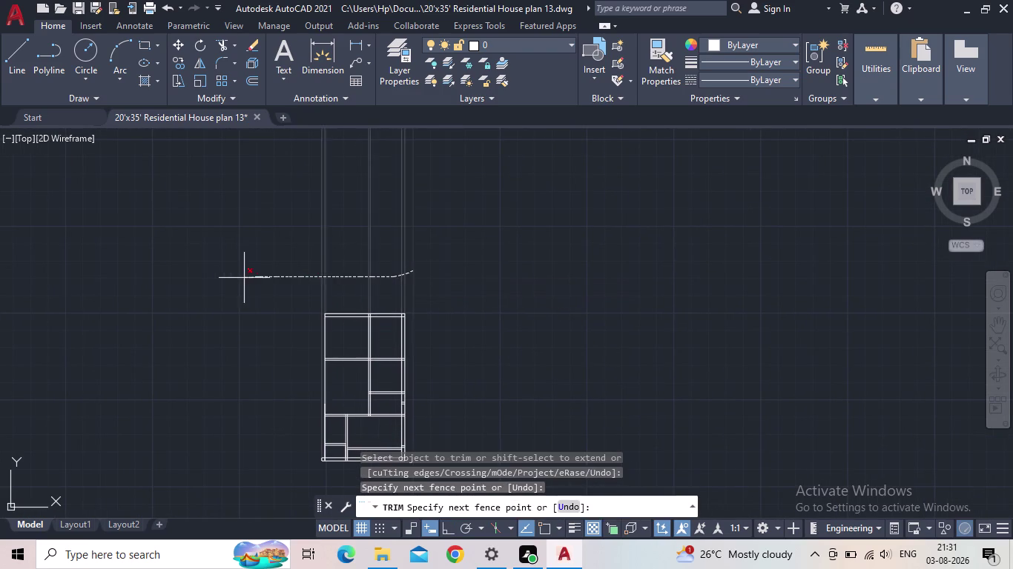
drag(244, 278, 244, 278)
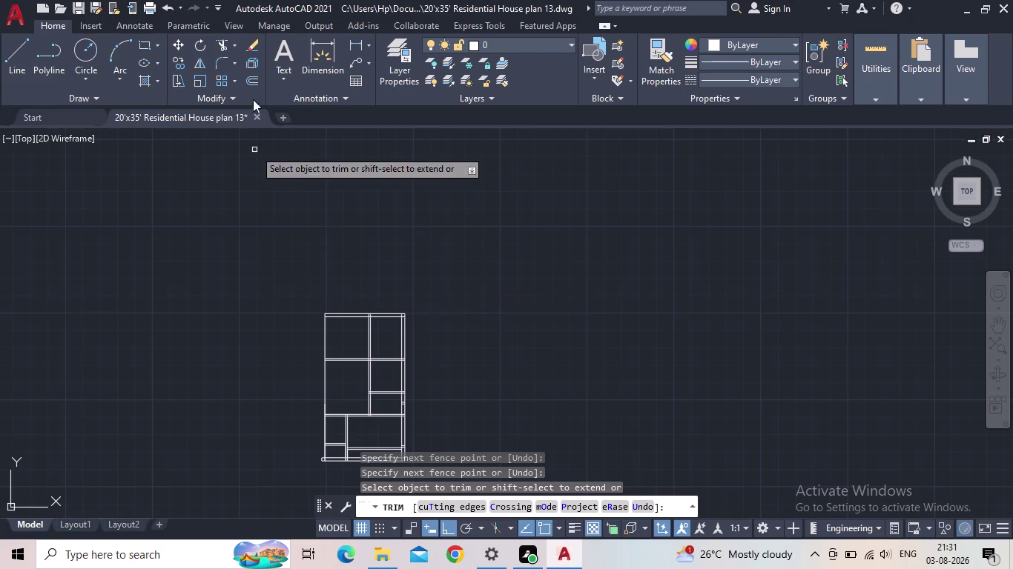
click(170, 7)
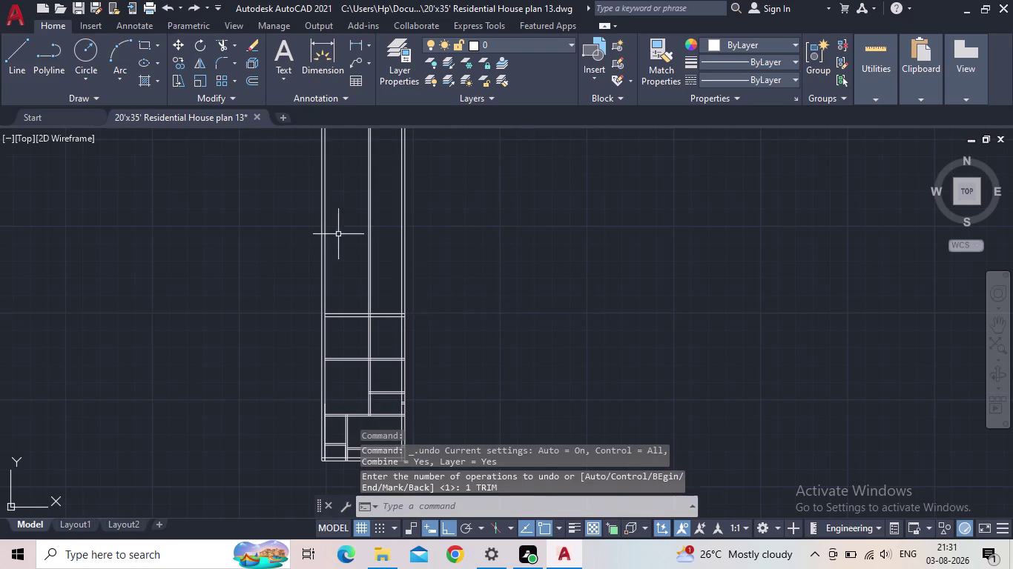
scroll(up, 3)
key(e)
key(x)
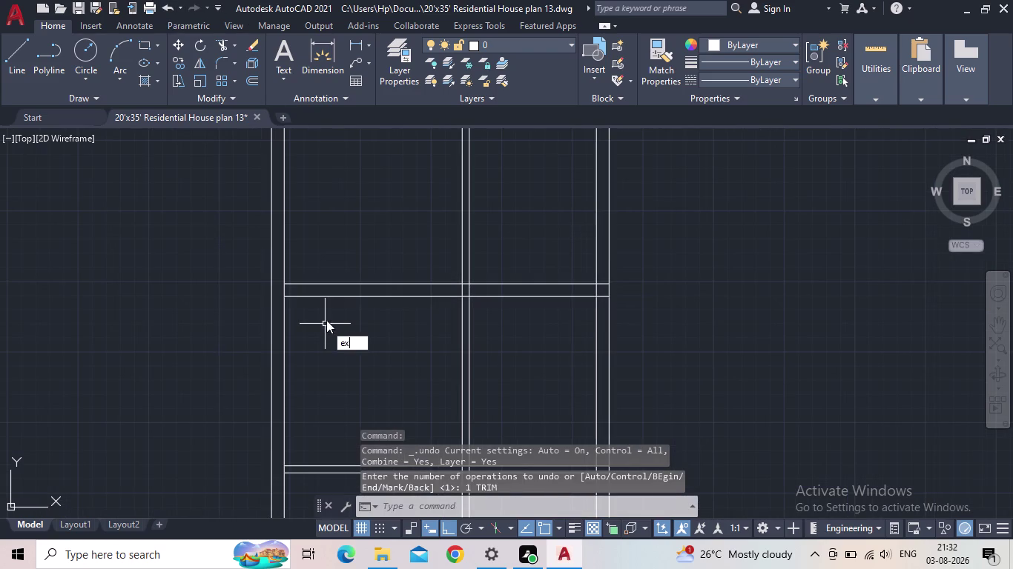
key(space)
click(293, 282)
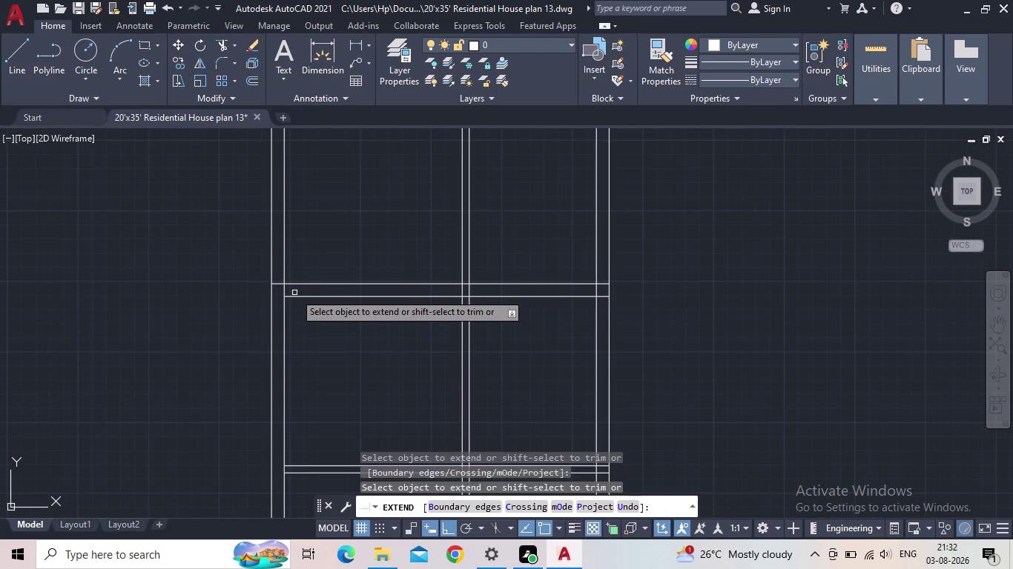
click(297, 297)
key(Escape)
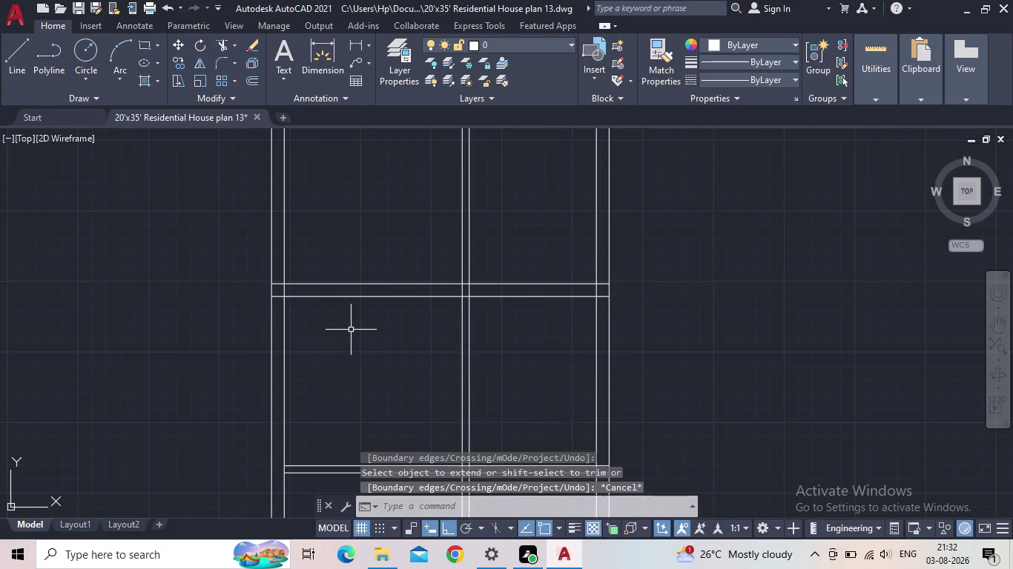
Fence-trim the vertical wall lines sticking out above the top wall.
text(tr)
key(space)
drag(631, 214, 614, 218)
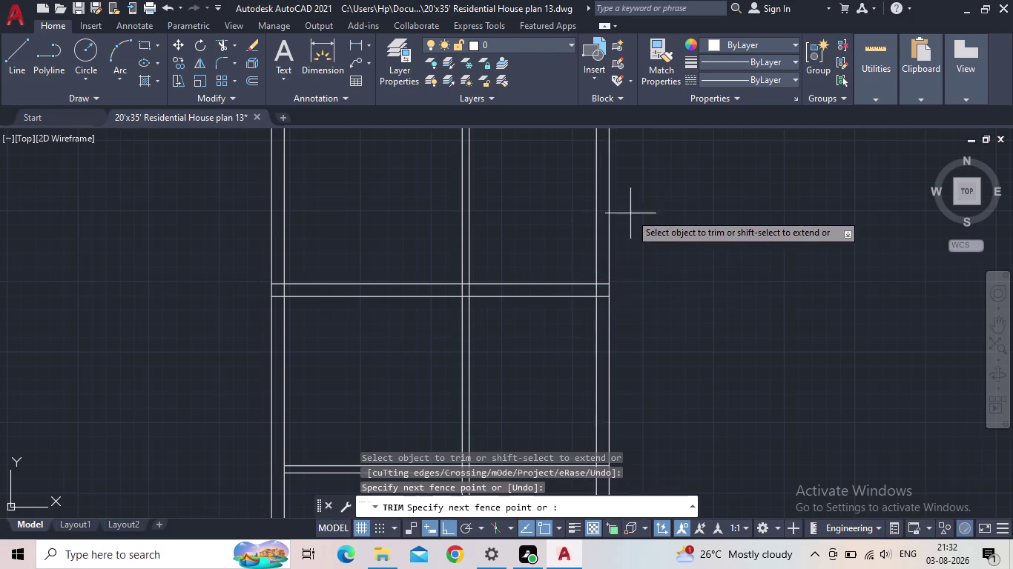
drag(614, 219, 100, 240)
key(Escape)
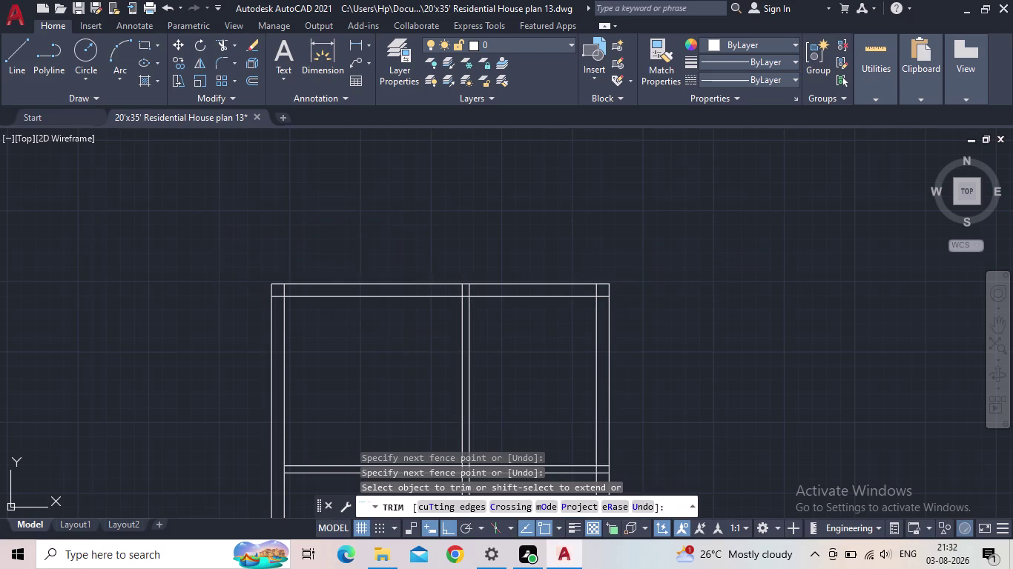
scroll(down, 3)
click(76, 2)
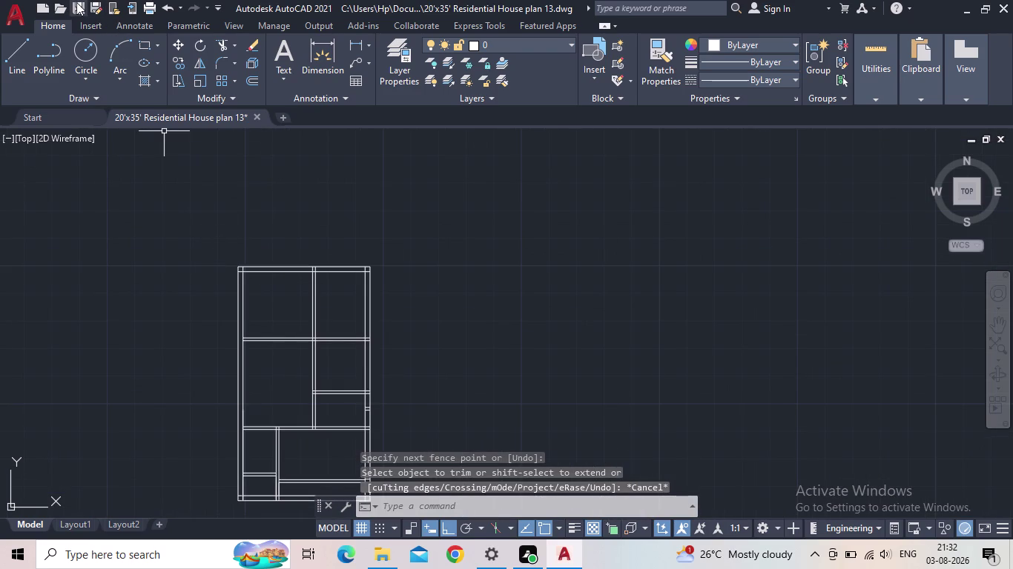
middle_drag(225, 305, 257, 281)
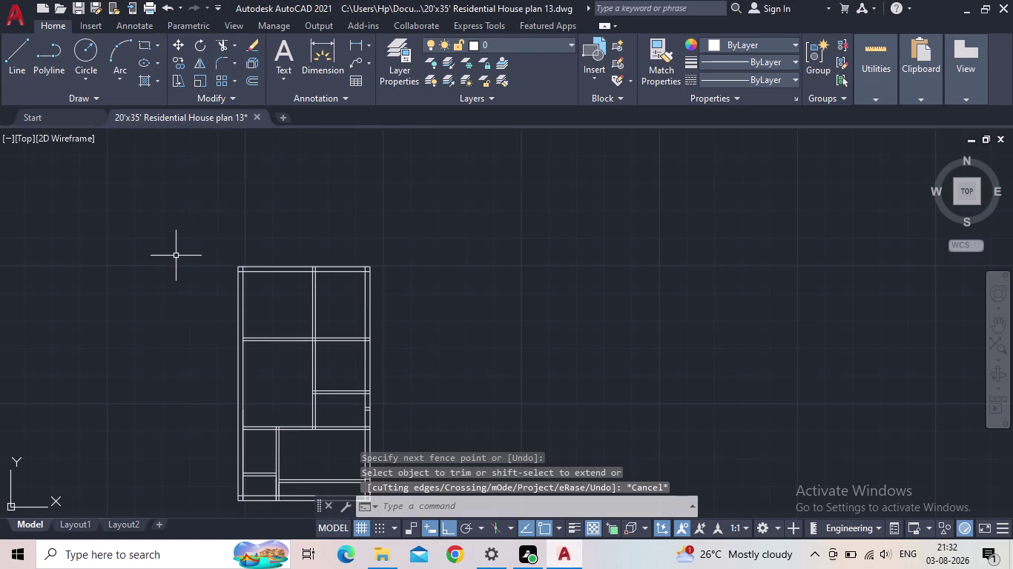
scroll(up, 3)
middle_drag(298, 328, 264, 350)
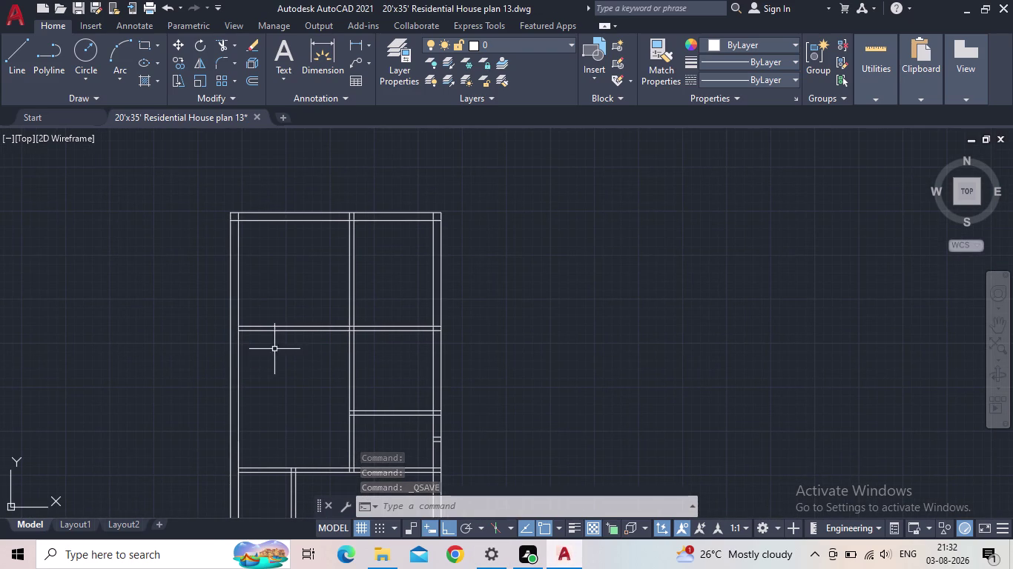
Offset the left inner wall line 9' to the right for the new interior wall.
key(o)
key(Return)
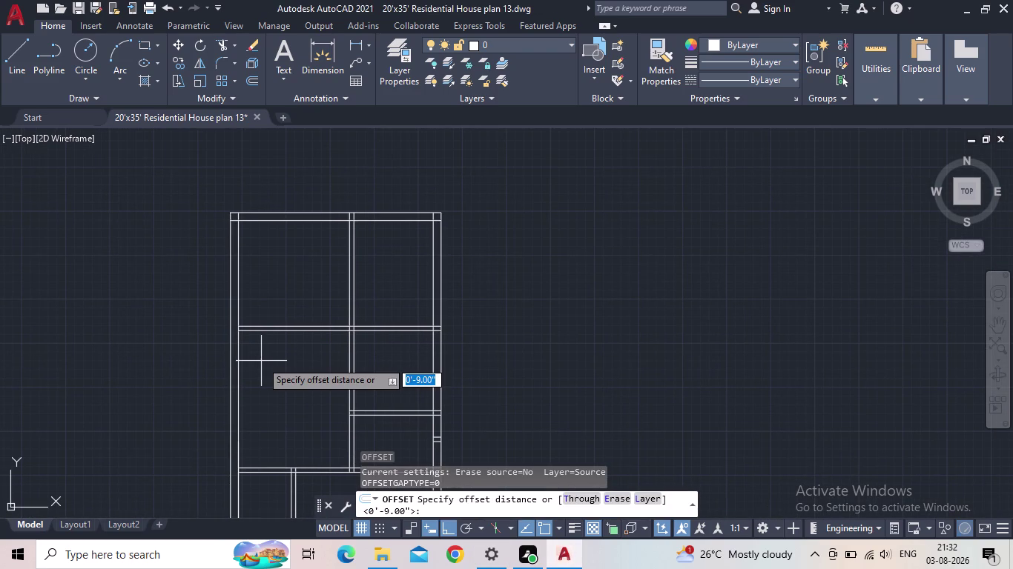
key(9)
key(apostrophe)
key(Return)
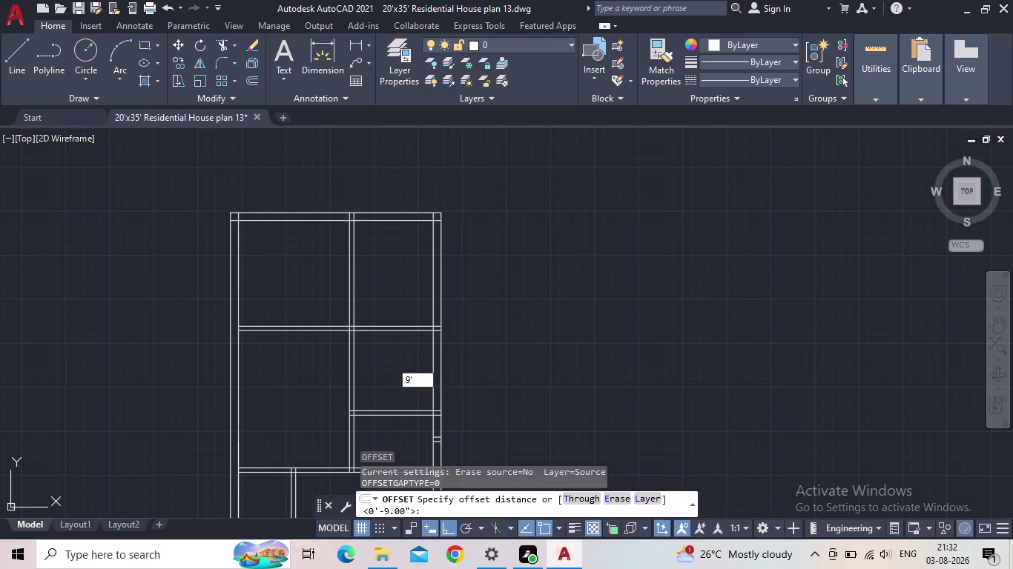
scroll(up, 3)
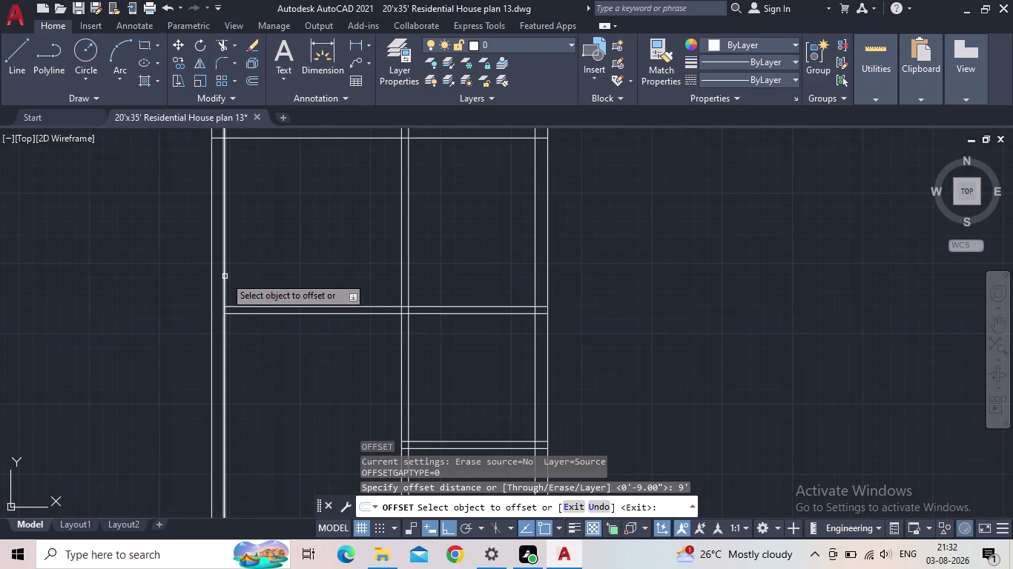
click(225, 276)
click(287, 263)
key(Escape)
middle_drag(318, 274, 316, 307)
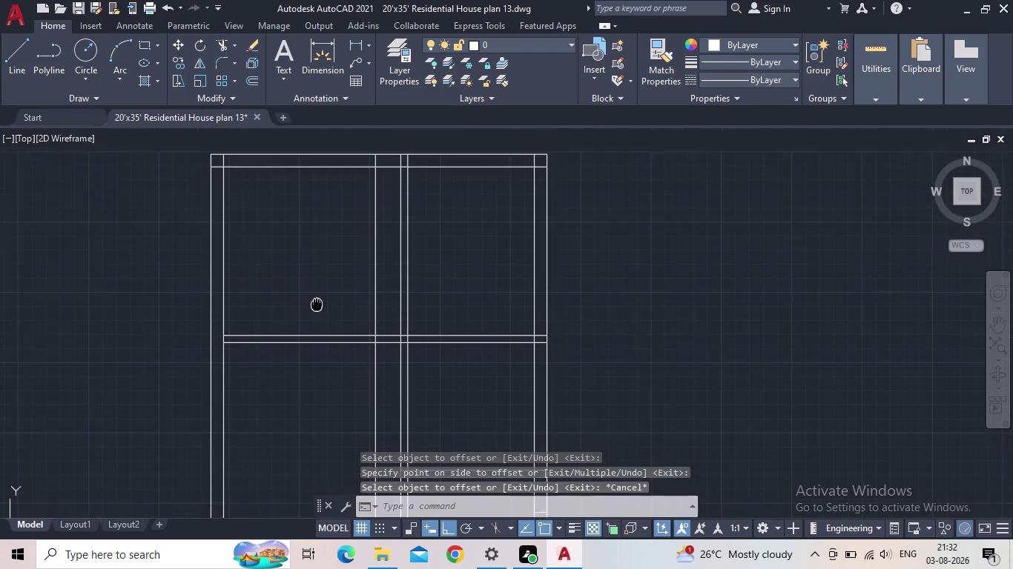
middle_drag(316, 307, 314, 311)
Offset the new vertical line 5" to give the wall its thickness.
key(o)
key(Return)
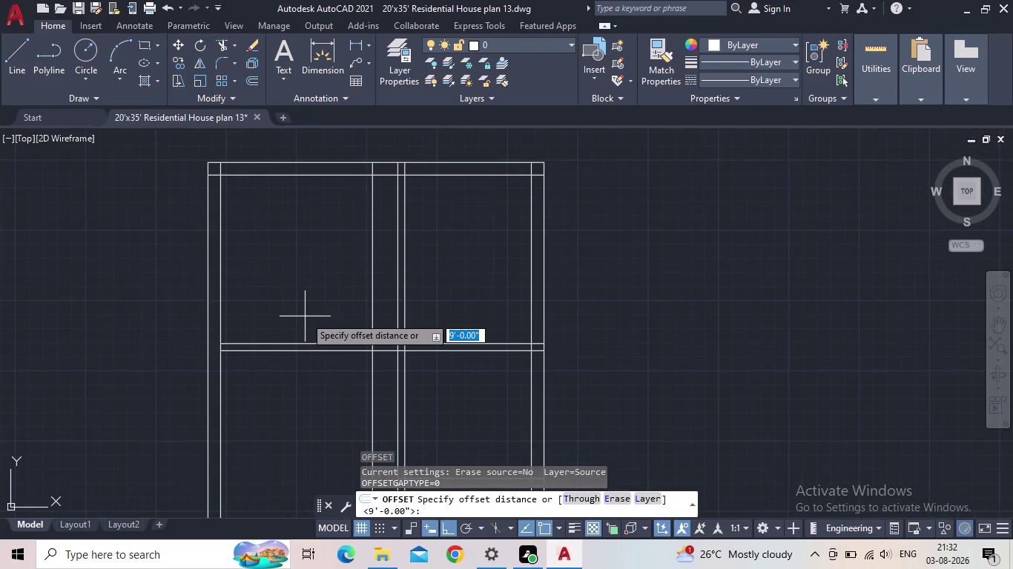
key(5)
key(shift+quotedbl)
key(Return)
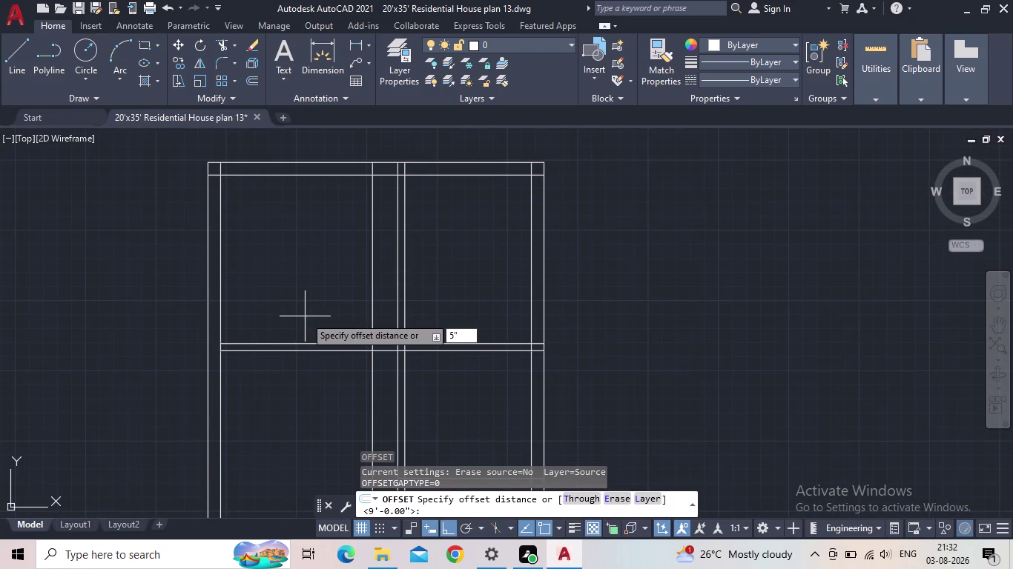
click(374, 311)
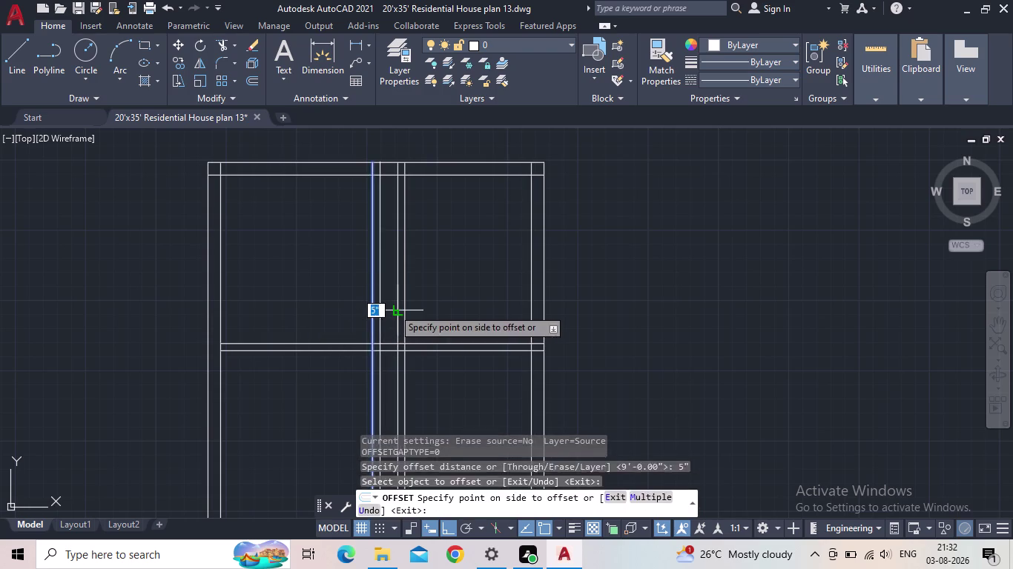
click(393, 308)
key(Escape)
scroll(down, 3)
middle_drag(387, 311, 368, 292)
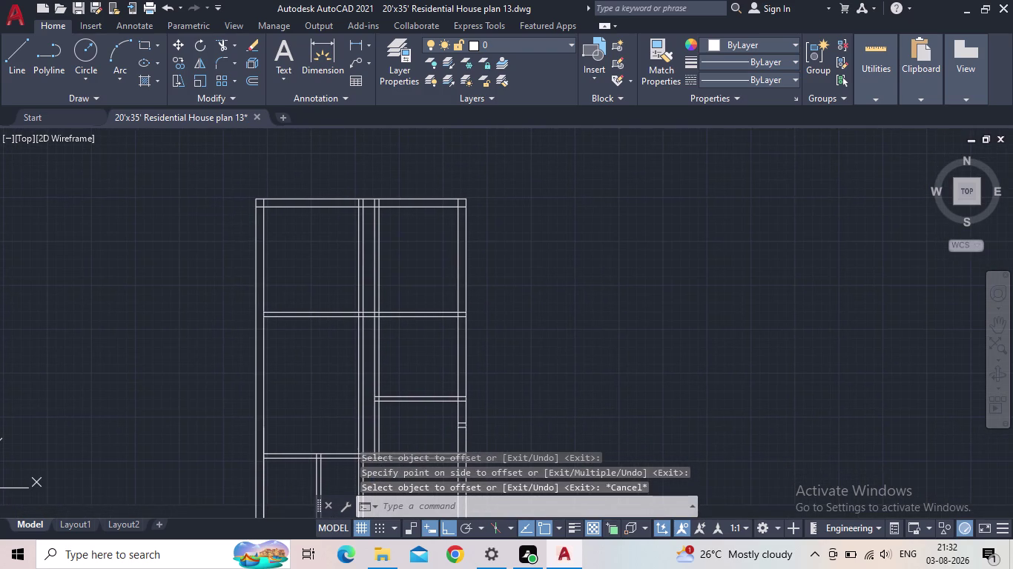
scroll(down, 3)
middle_drag(368, 292, 360, 265)
scroll(up, 3)
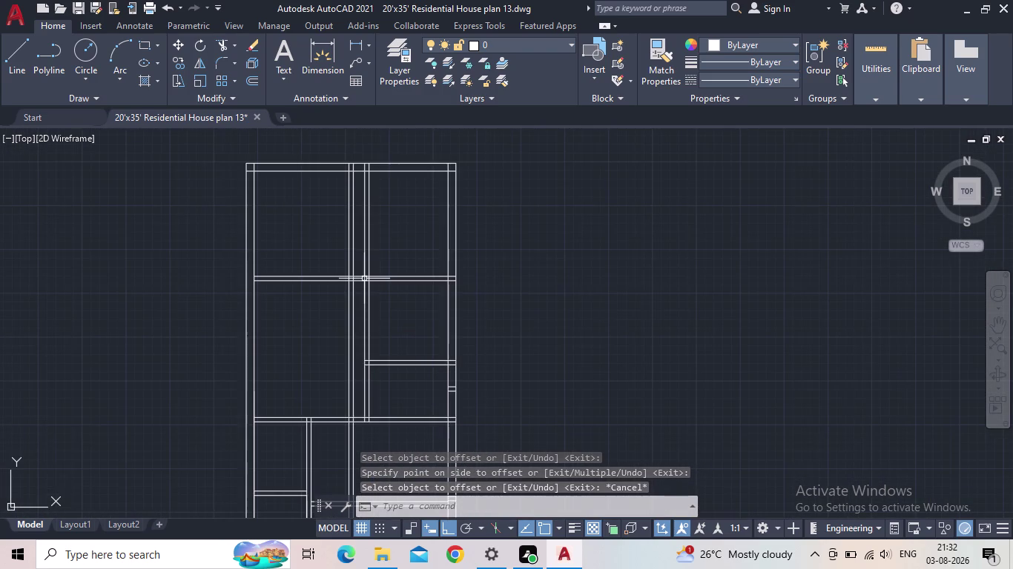
scroll(up, 3)
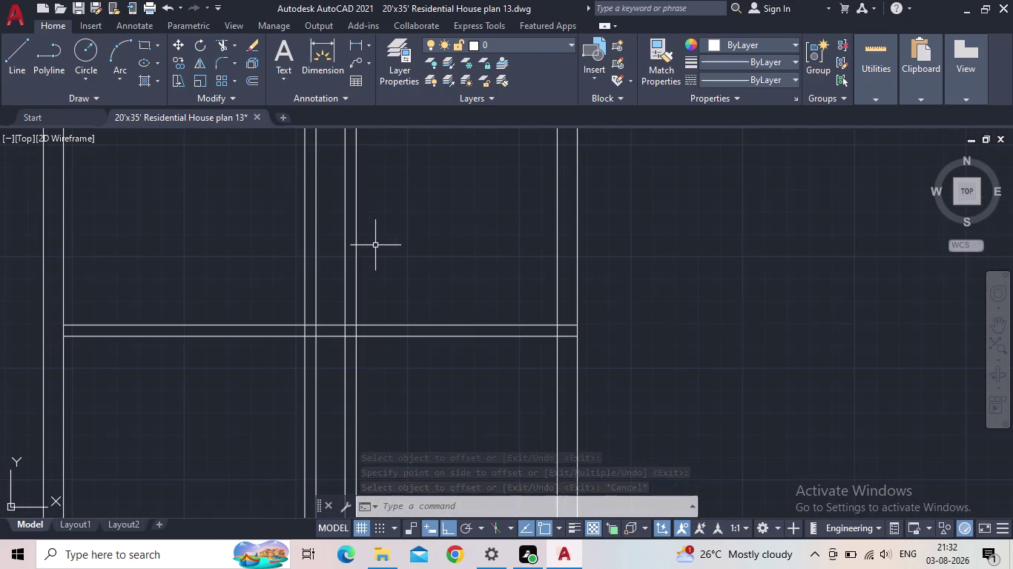
scroll(down, 3)
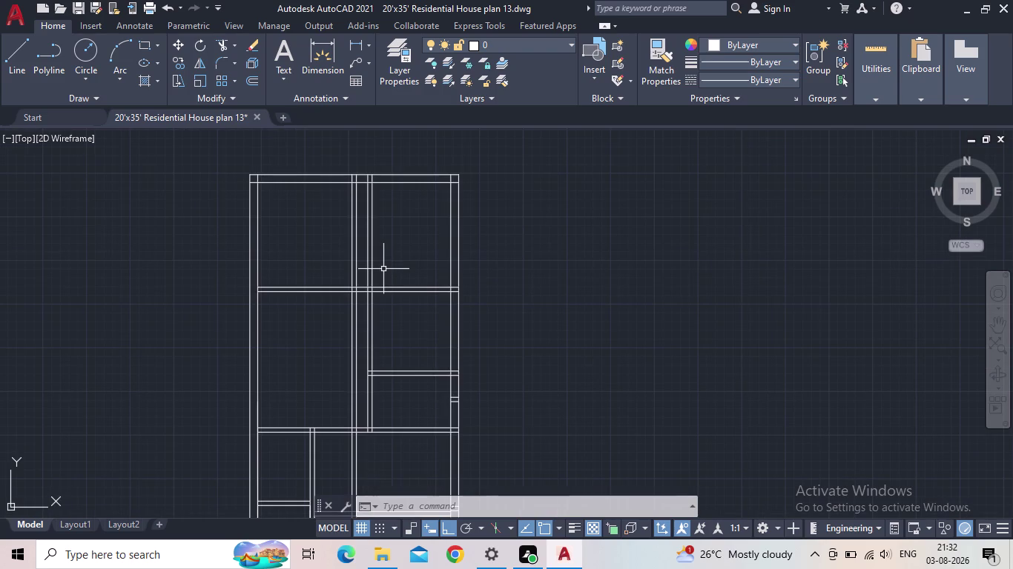
Fence-trim the new wall's lines at the upper and middle wall junctions.
text(tr)
key(space)
click(384, 270)
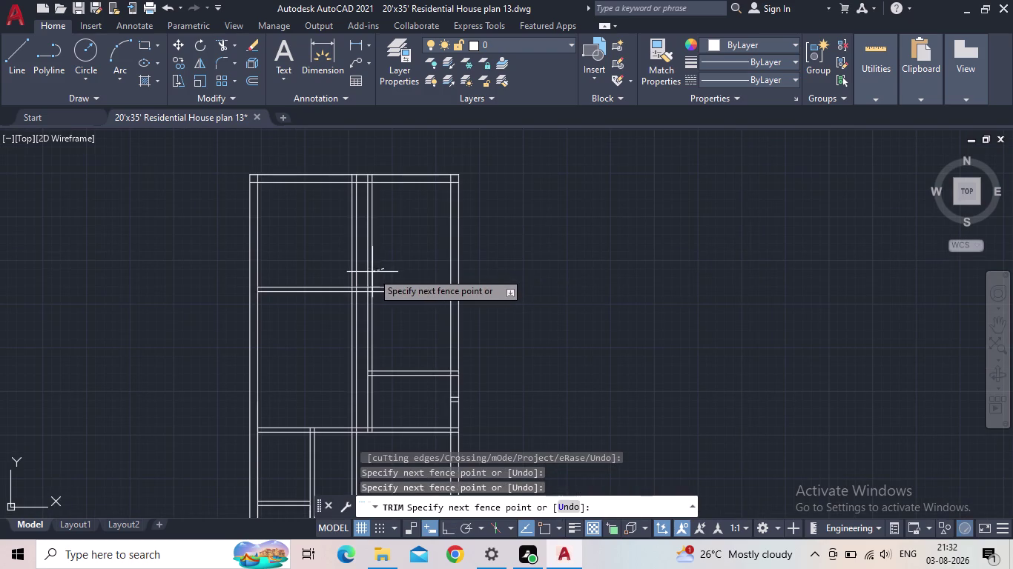
click(363, 275)
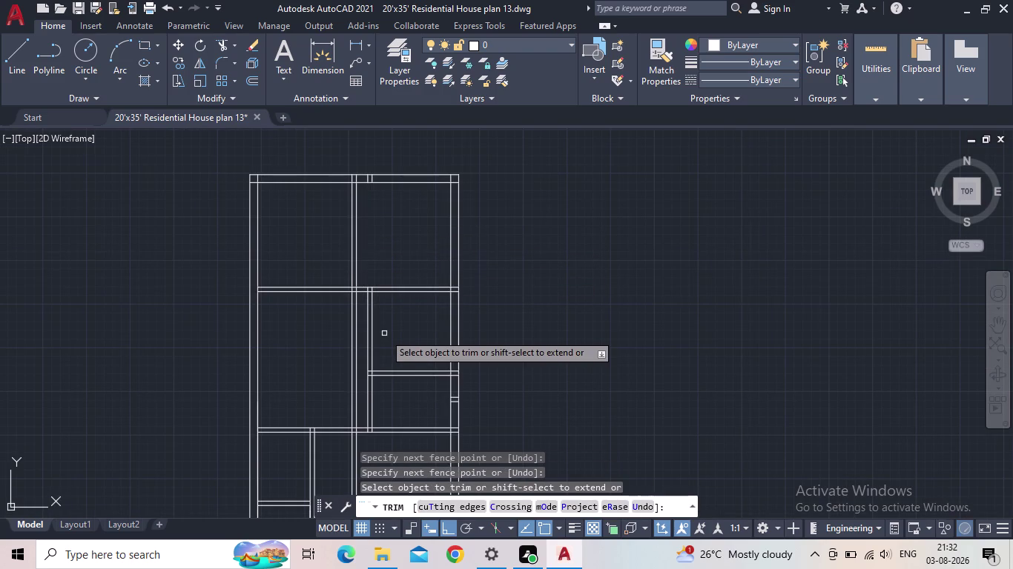
click(384, 334)
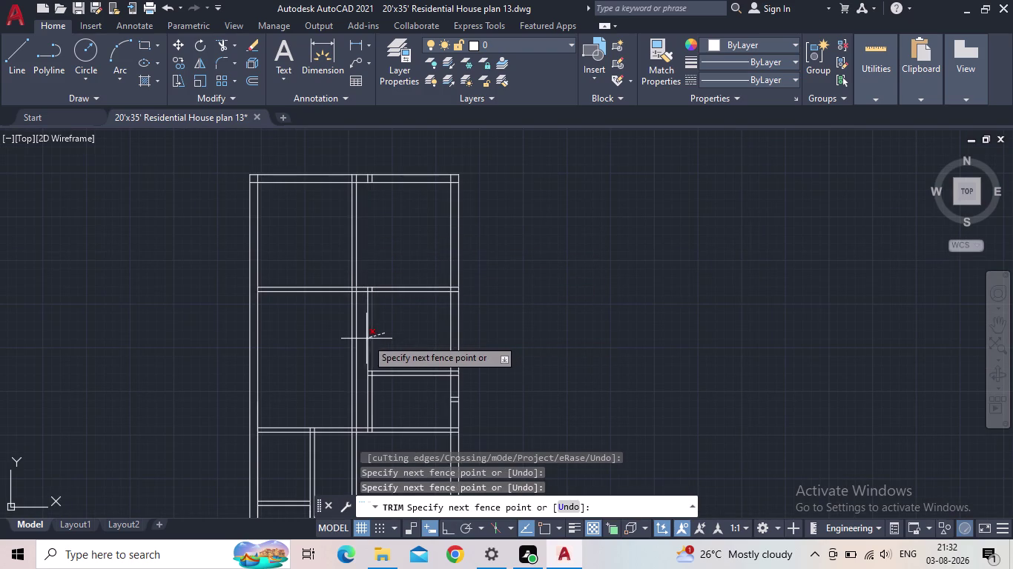
click(366, 338)
Trim the stray wall lines out of the lower-left room.
middle_drag(368, 350, 370, 270)
scroll(down, 3)
middle_drag(390, 331, 390, 332)
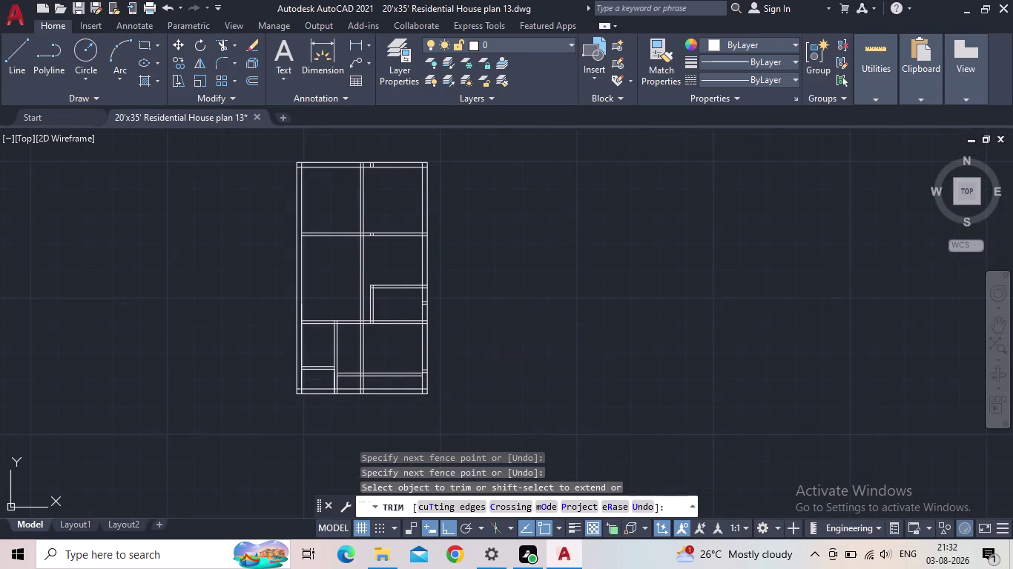
middle_drag(390, 332, 391, 347)
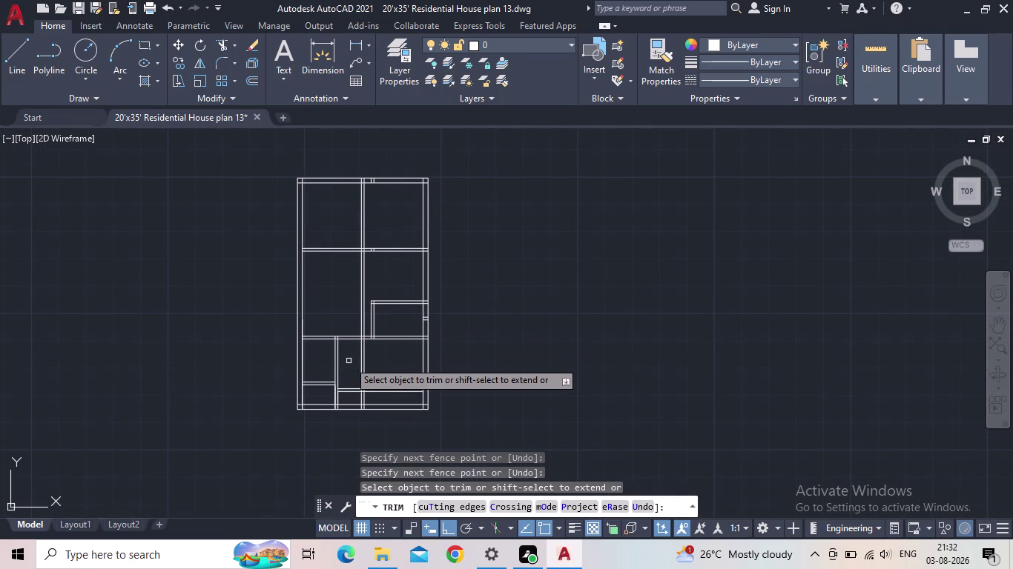
scroll(up, 3)
scroll(up, 3)
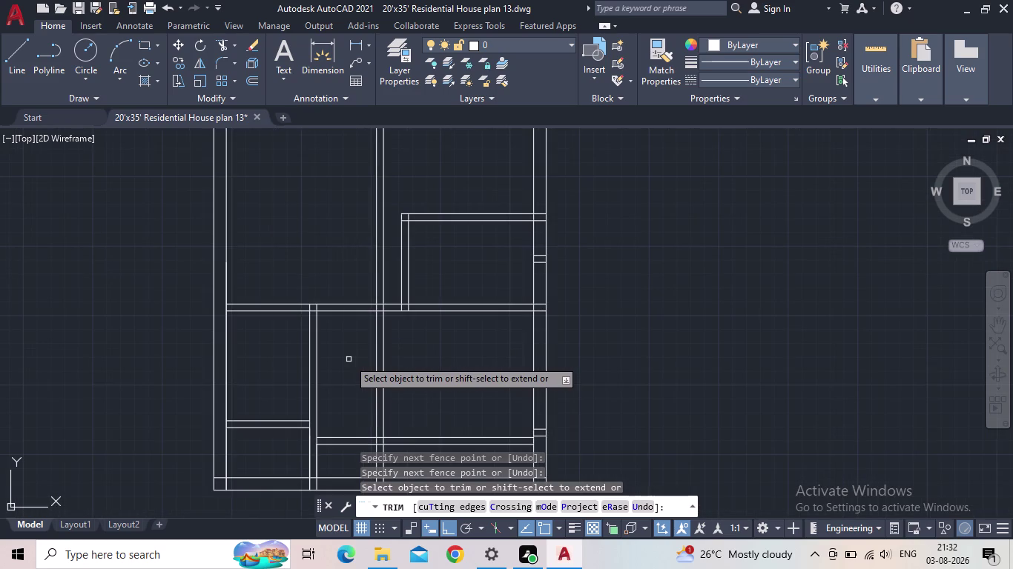
click(308, 373)
drag(338, 371, 280, 381)
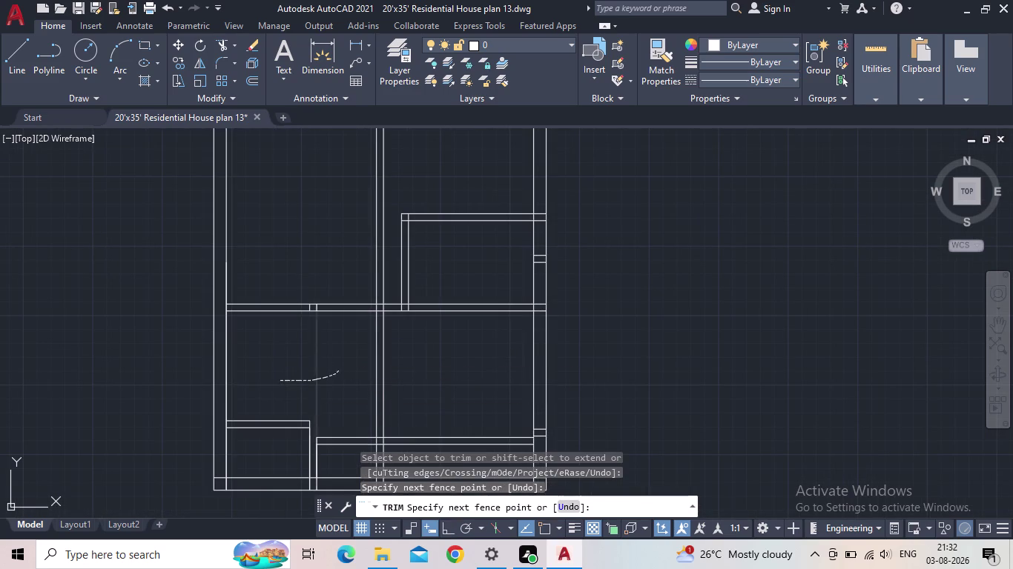
drag(328, 463, 304, 466)
key(Escape)
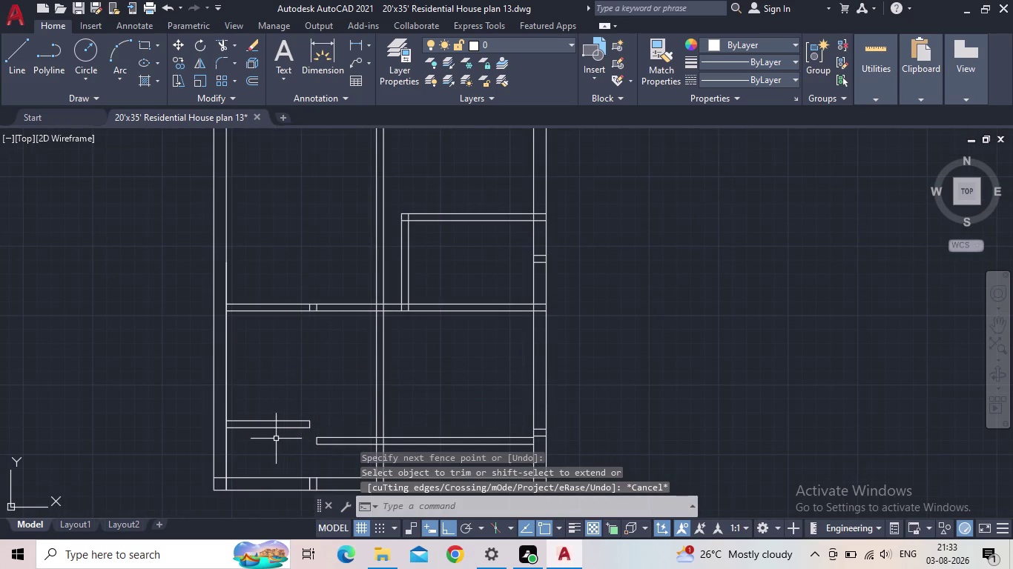
middle_drag(307, 399, 287, 418)
Offset the lower vertical wall line 5 inches to create its parallel line.
key(o)
key(Return)
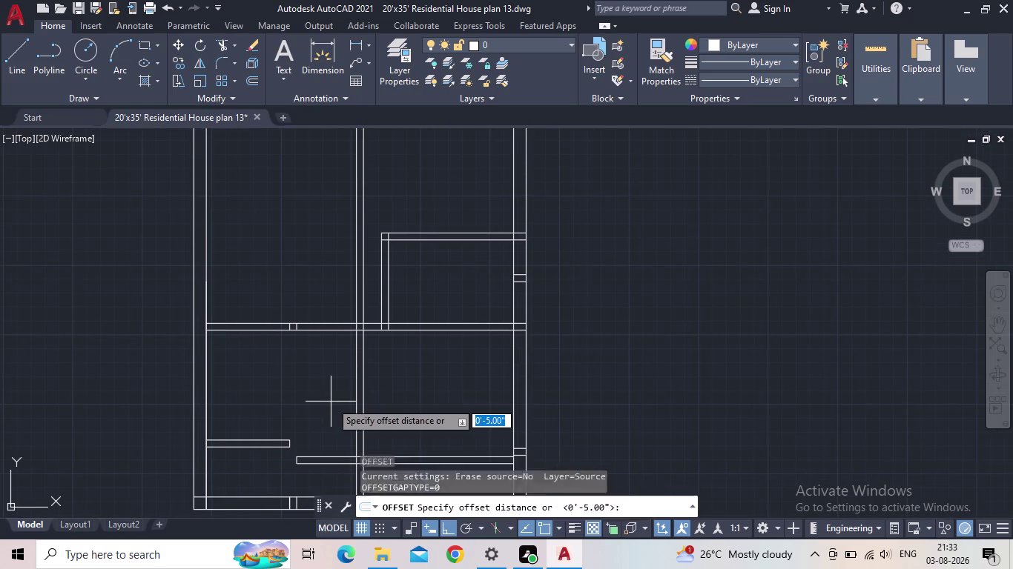
key(5)
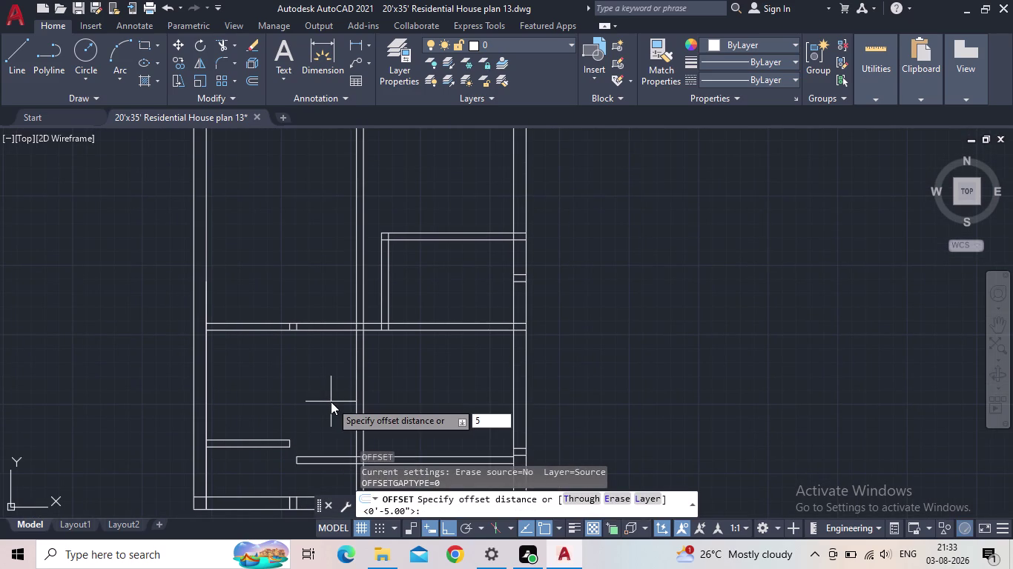
key(apostrophe)
key(Return)
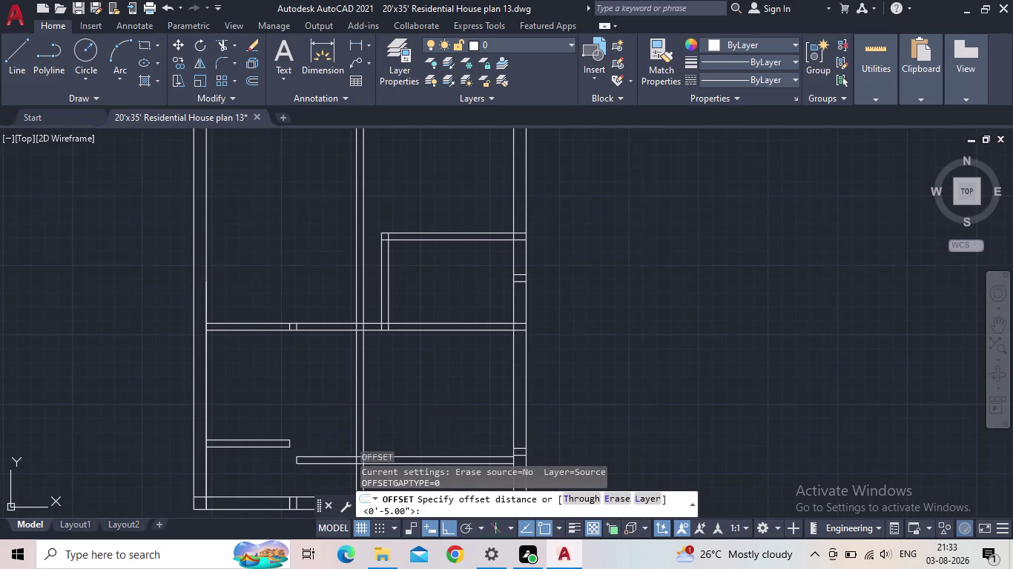
scroll(up, 3)
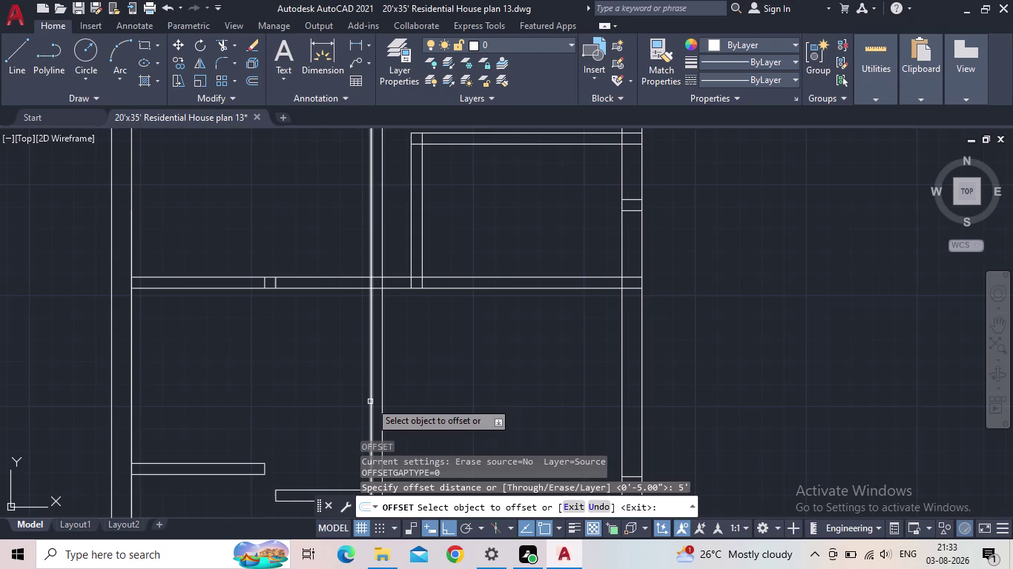
click(370, 402)
click(82, 439)
key(Escape)
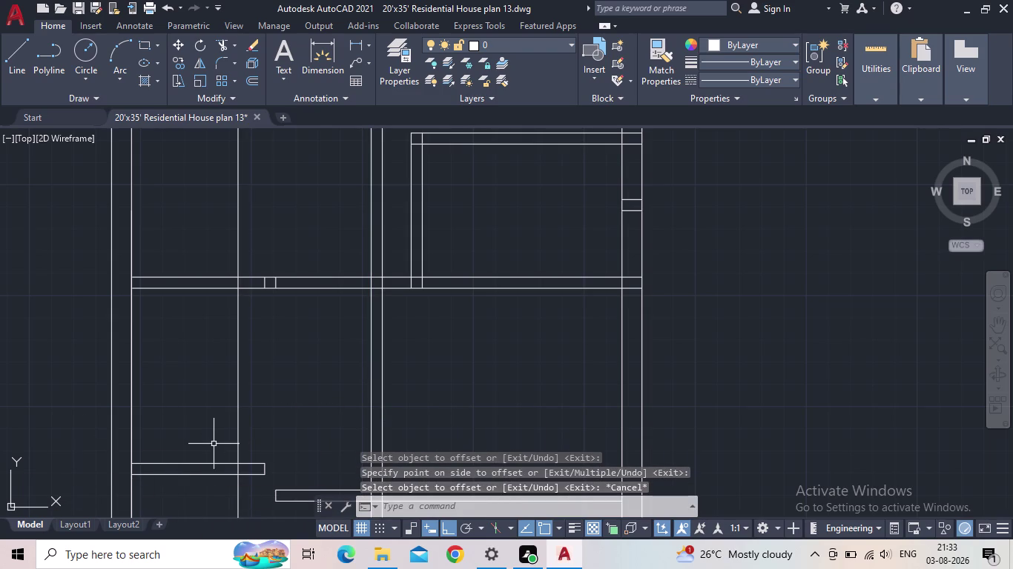
Window-select the wall lines in the lower-left room and adjust the view.
click(214, 444)
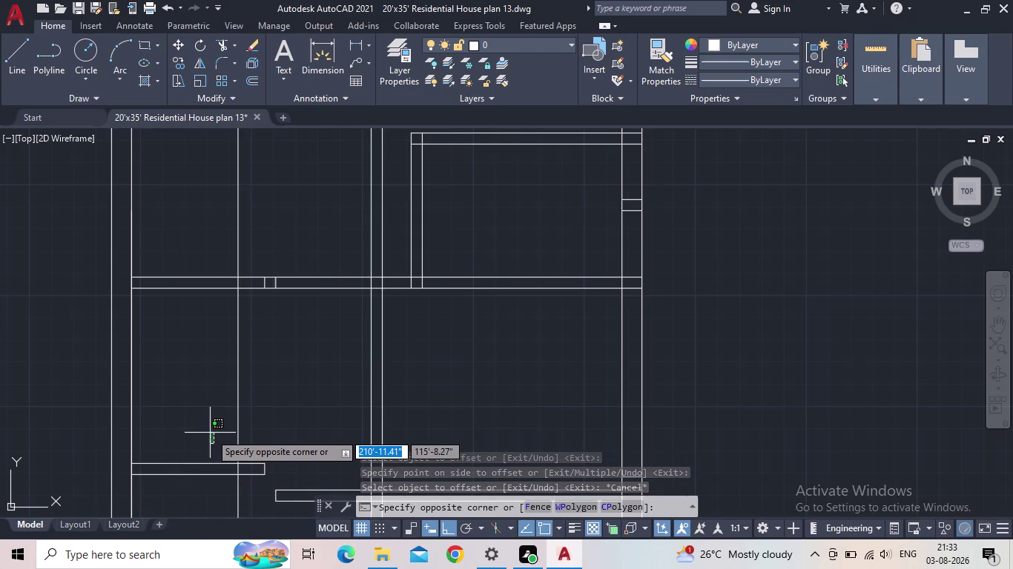
scroll(down, 3)
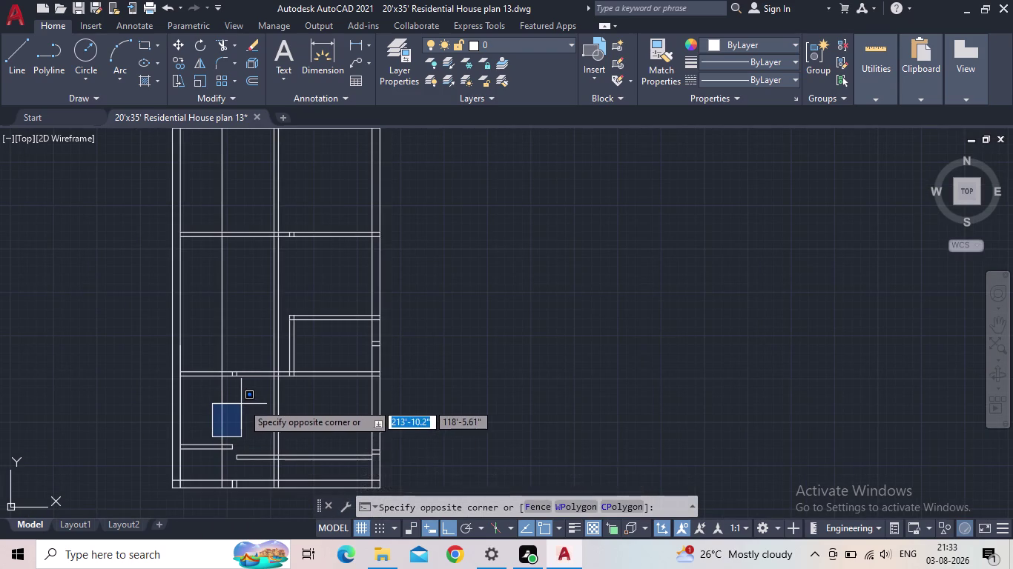
click(198, 406)
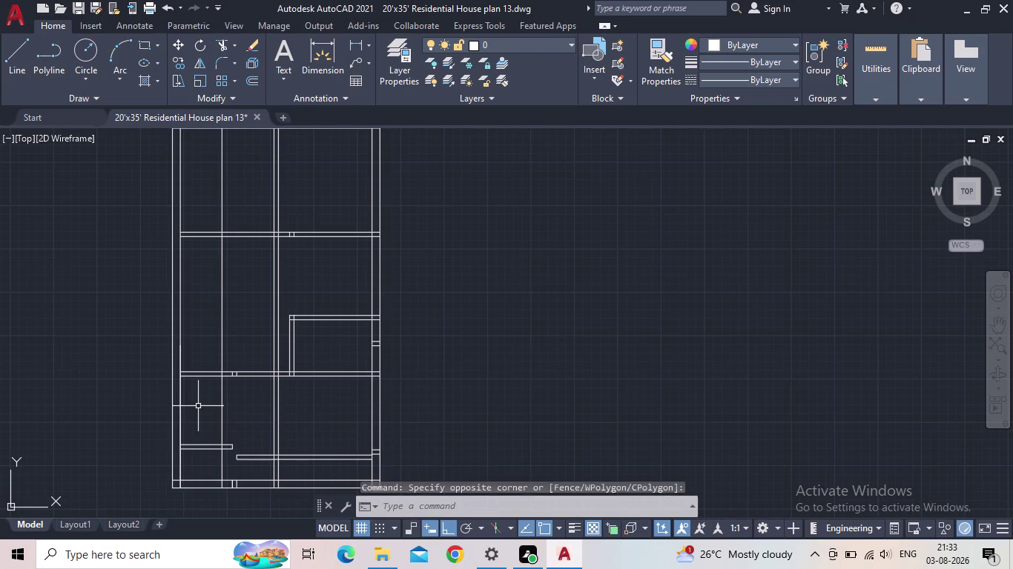
middle_drag(203, 406, 234, 388)
scroll(up, 3)
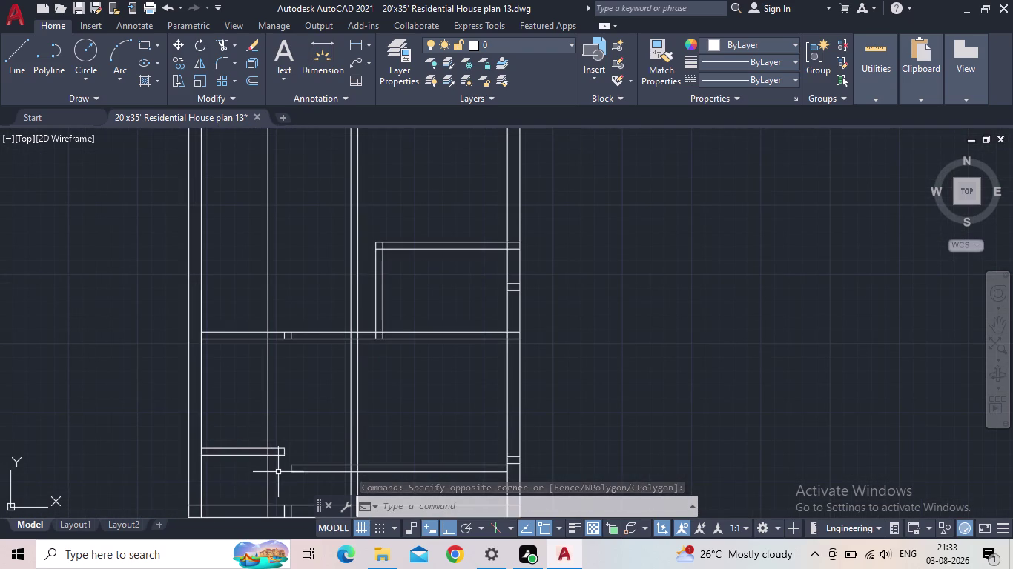
scroll(up, 3)
middle_click(303, 452)
scroll(down, 3)
middle_drag(323, 461, 323, 450)
scroll(up, 3)
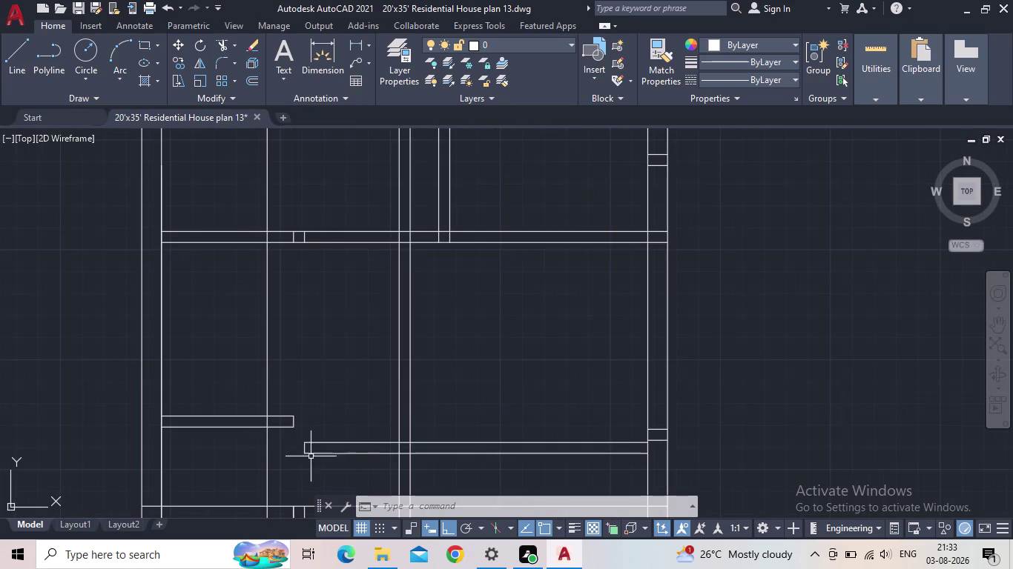
scroll(down, 3)
middle_click(350, 466)
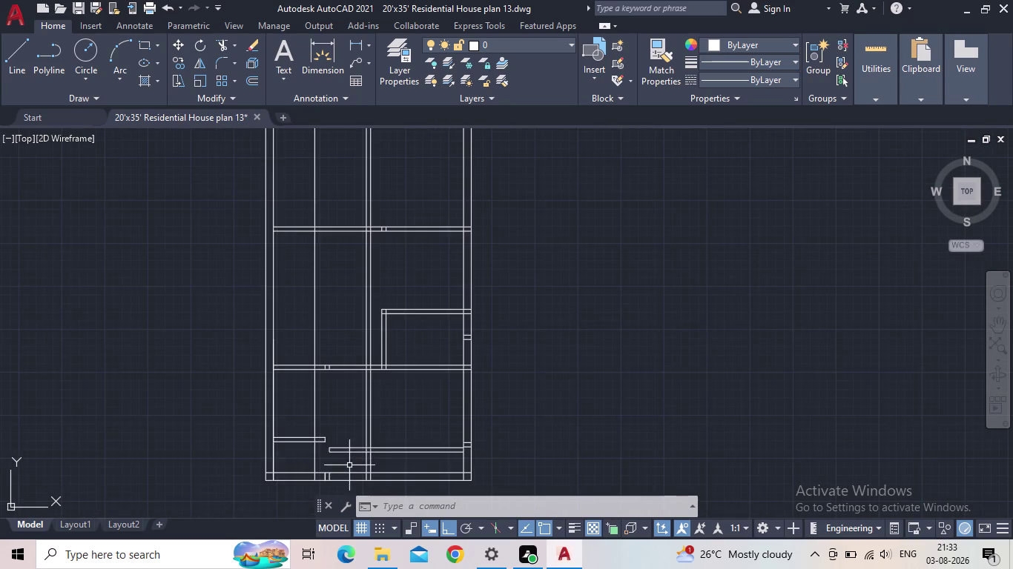
Fence-trim the leftover short wall-line stubs near the lower cross walls.
scroll(up, 3)
key(t)
key(r)
key(space)
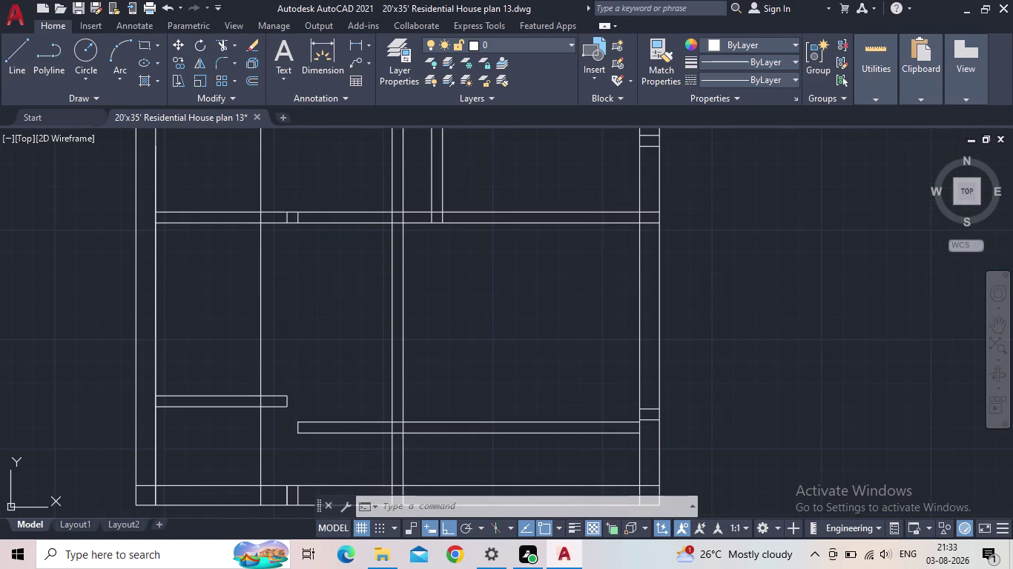
drag(344, 461, 339, 407)
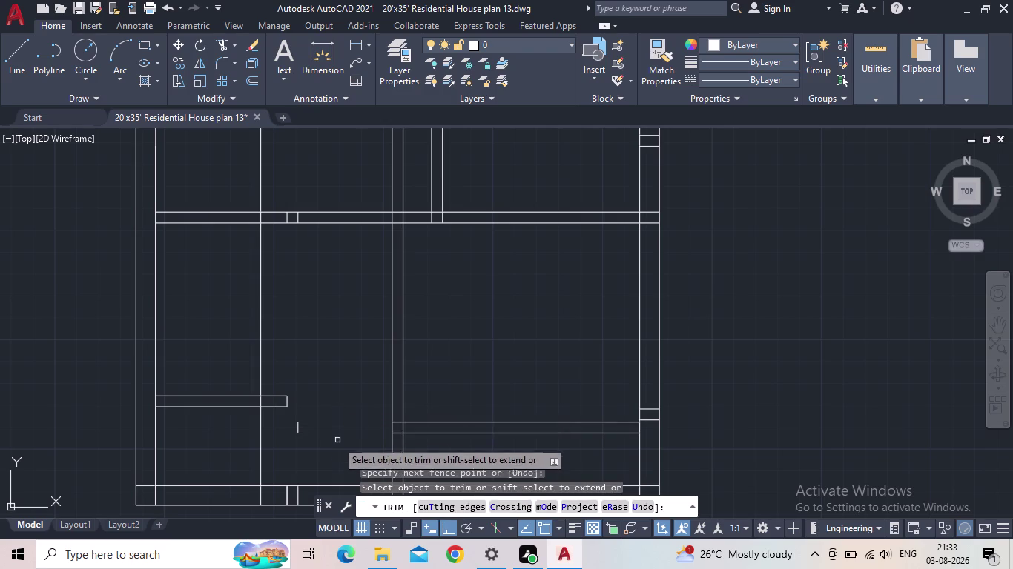
drag(295, 447, 299, 428)
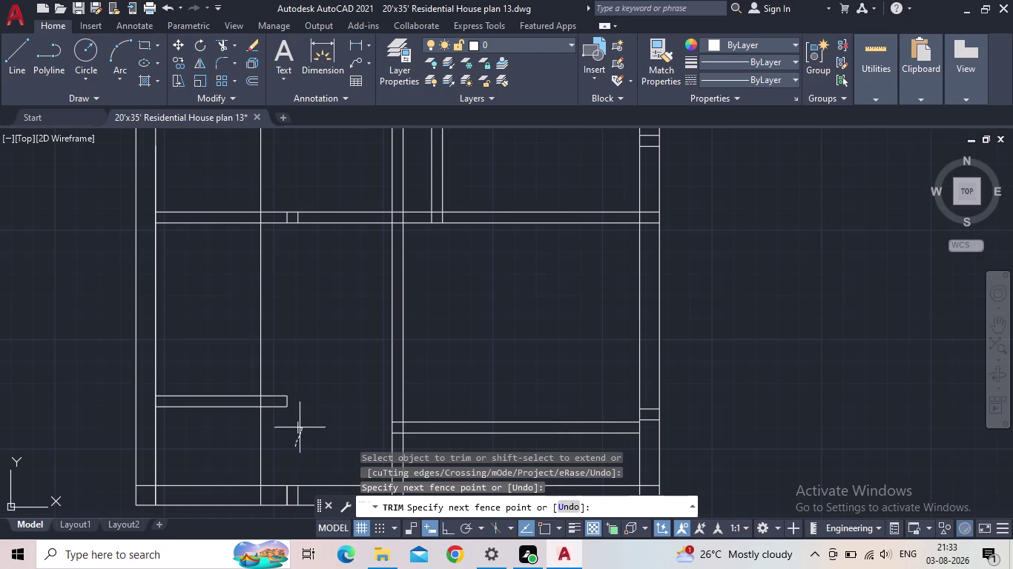
drag(299, 428, 291, 425)
scroll(down, 3)
middle_drag(305, 444, 292, 407)
scroll(up, 3)
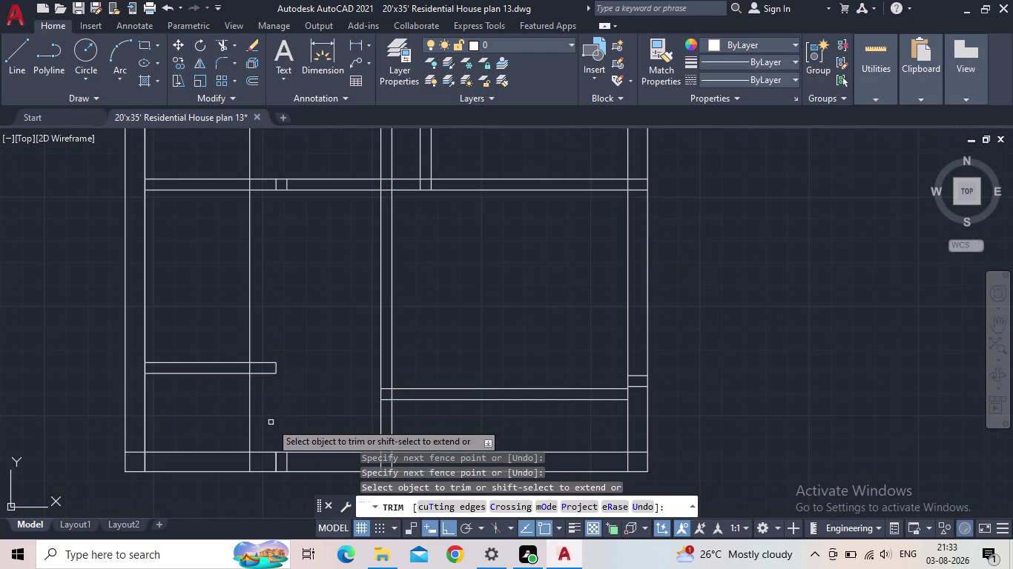
key(Escape)
Extend both lines of the short lower-left wall to the central vertical wall.
key(e)
text(x)
key(space)
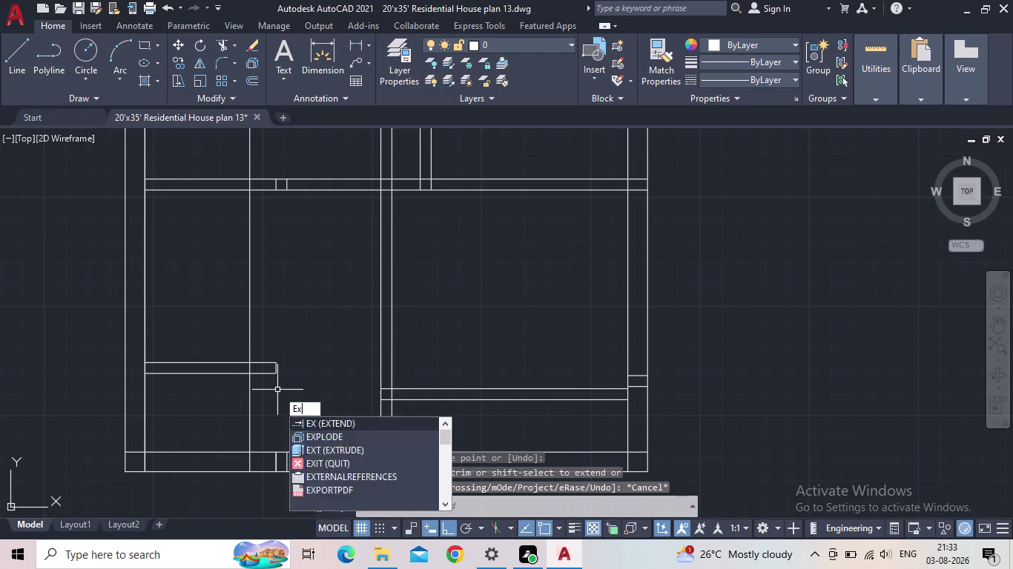
click(270, 363)
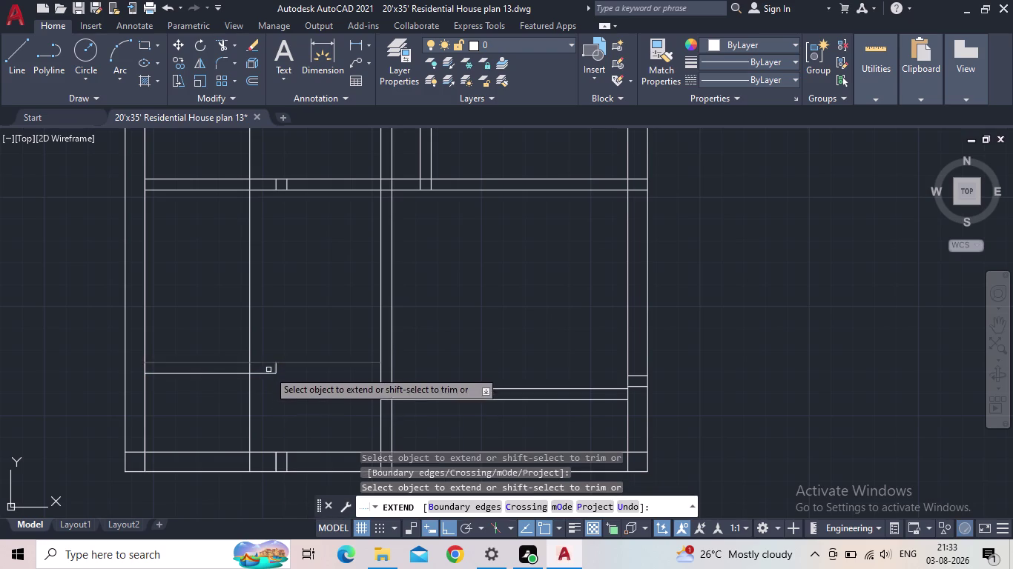
click(268, 374)
click(295, 361)
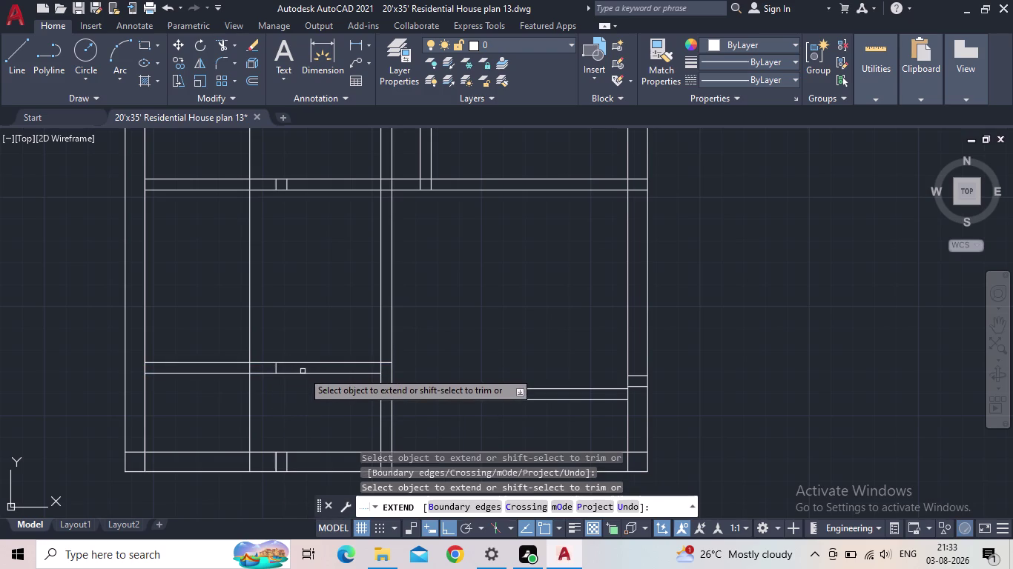
click(303, 376)
key(Escape)
Pan the view onto the left rooms, starting and cancelling an offset.
scroll(down, 3)
middle_drag(287, 447, 298, 438)
scroll(down, 3)
middle_drag(287, 295, 289, 387)
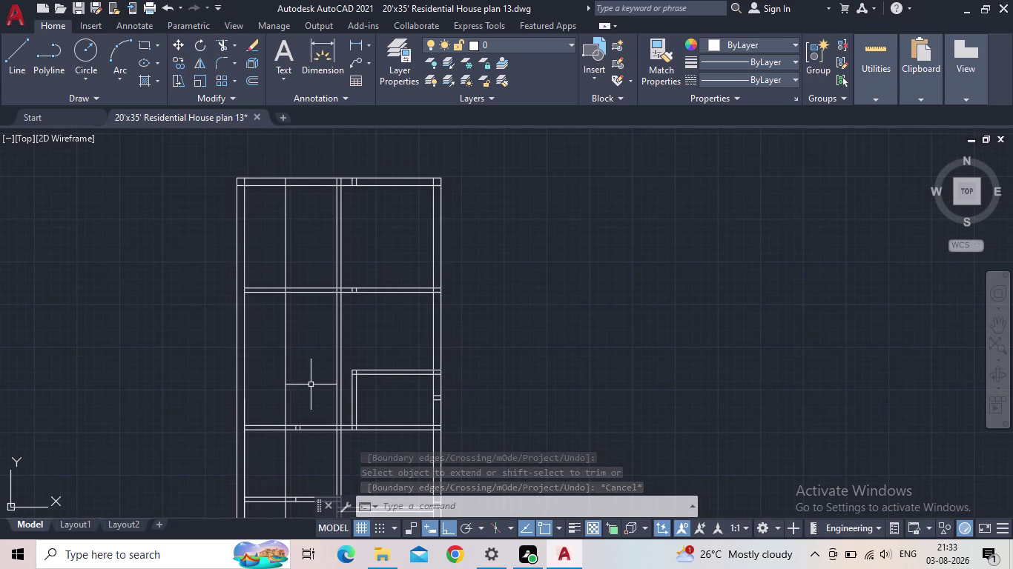
scroll(up, 3)
middle_drag(329, 376, 361, 301)
middle_drag(290, 448, 341, 316)
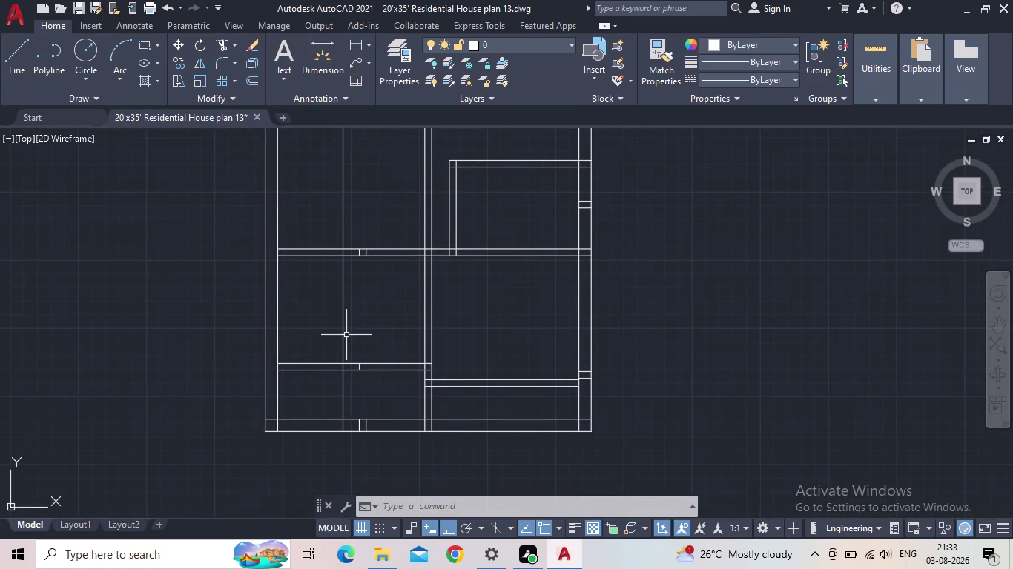
scroll(up, 3)
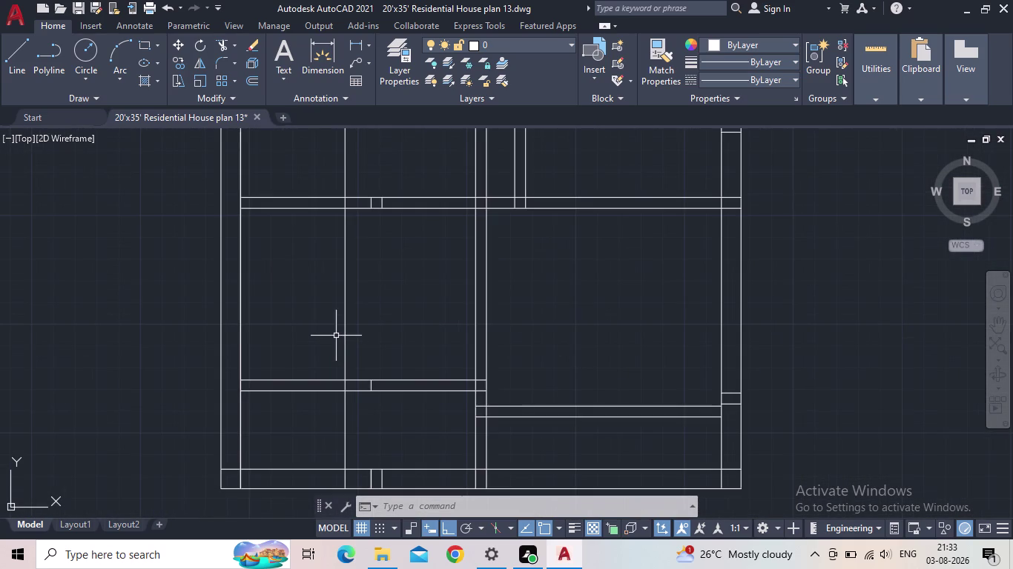
middle_drag(328, 337, 328, 351)
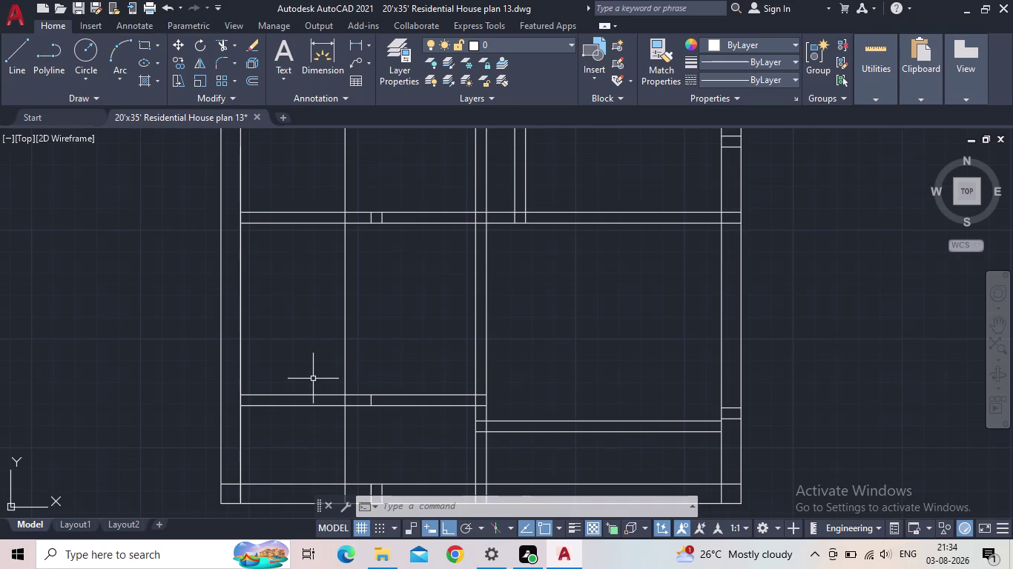
key(o)
key(Return)
key(Escape)
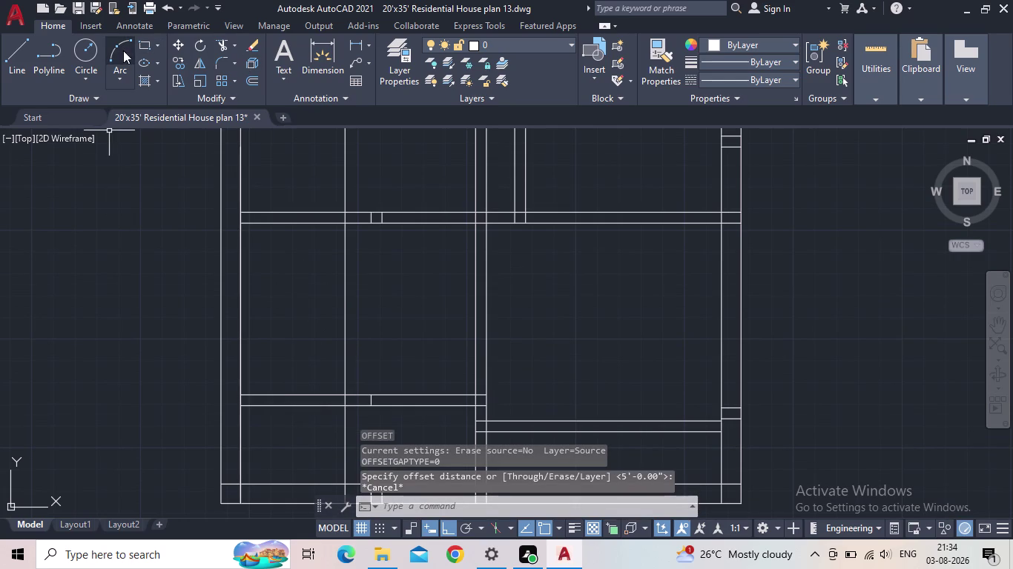
click(29, 57)
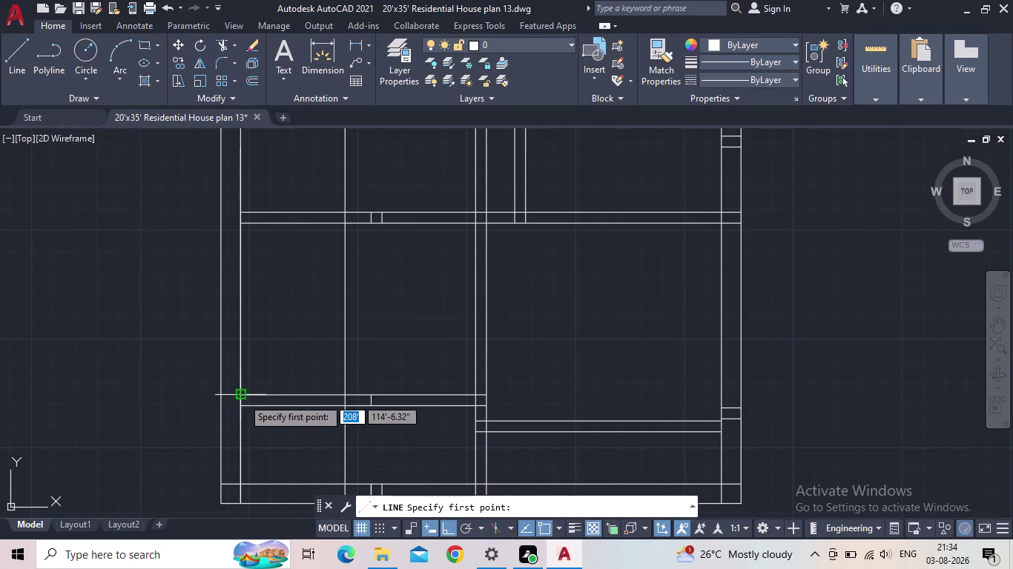
Draw the new wall line from the left inner wall across to the vertical wall.
click(243, 398)
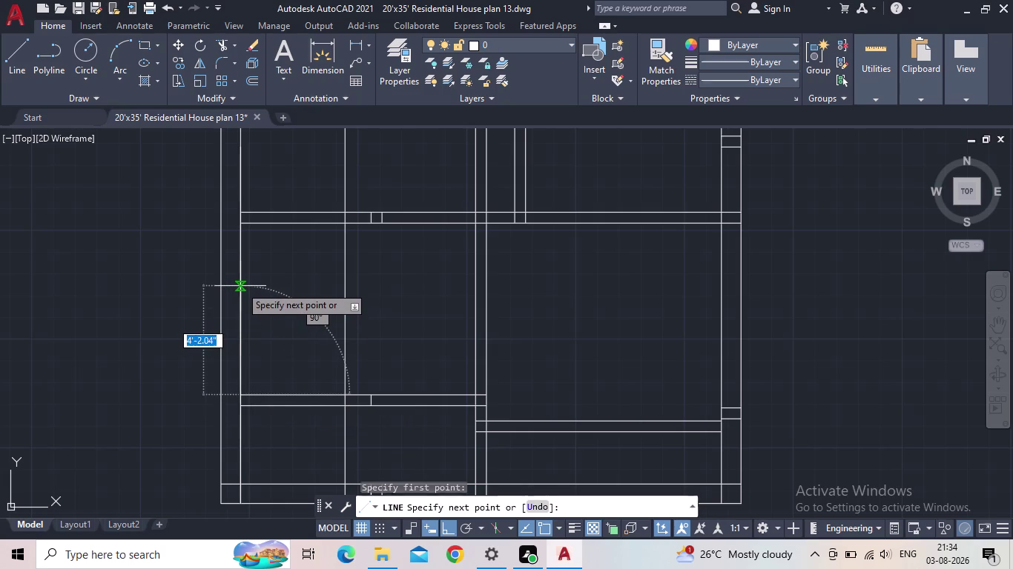
click(240, 286)
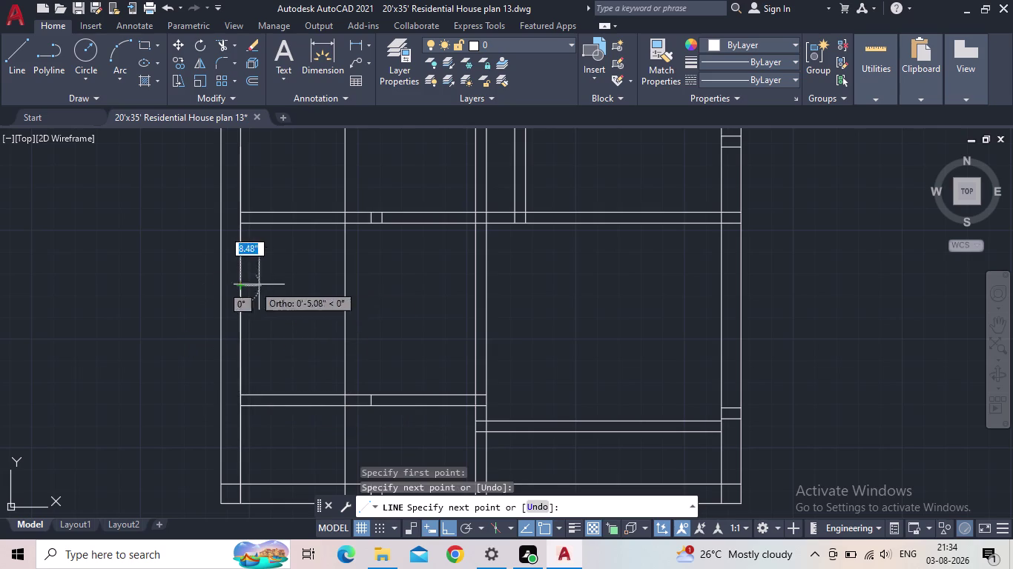
click(343, 285)
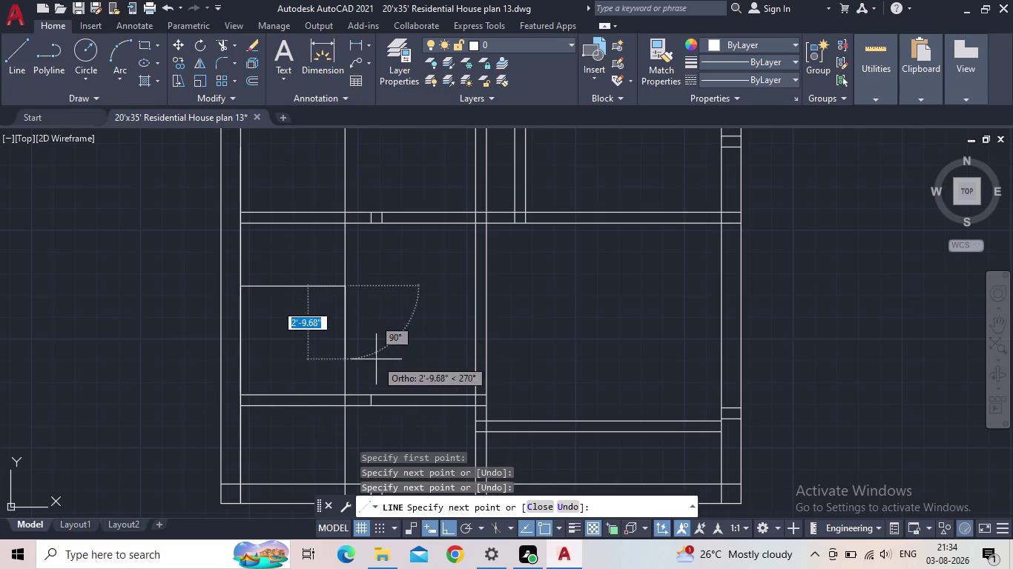
key(Escape)
Offset the new horizontal line 5" upward to form the second wall line.
key(o)
key(Return)
text(5)
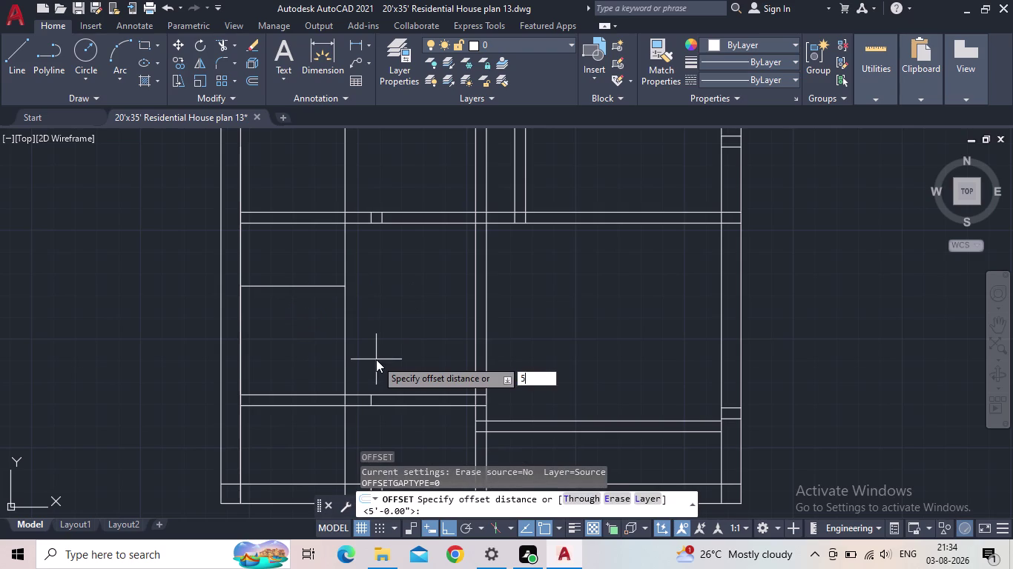
text(")
key(Return)
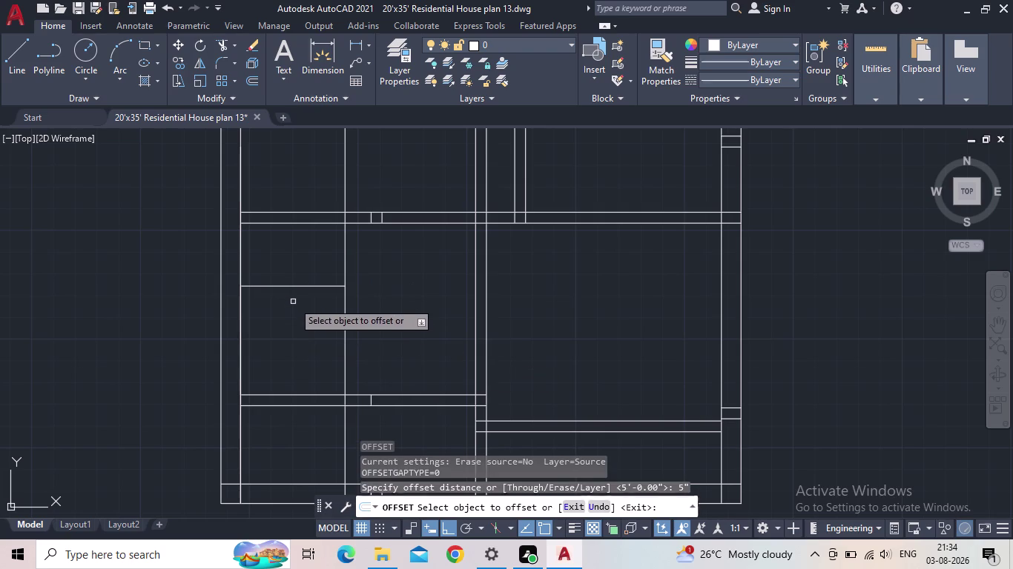
click(293, 286)
click(290, 275)
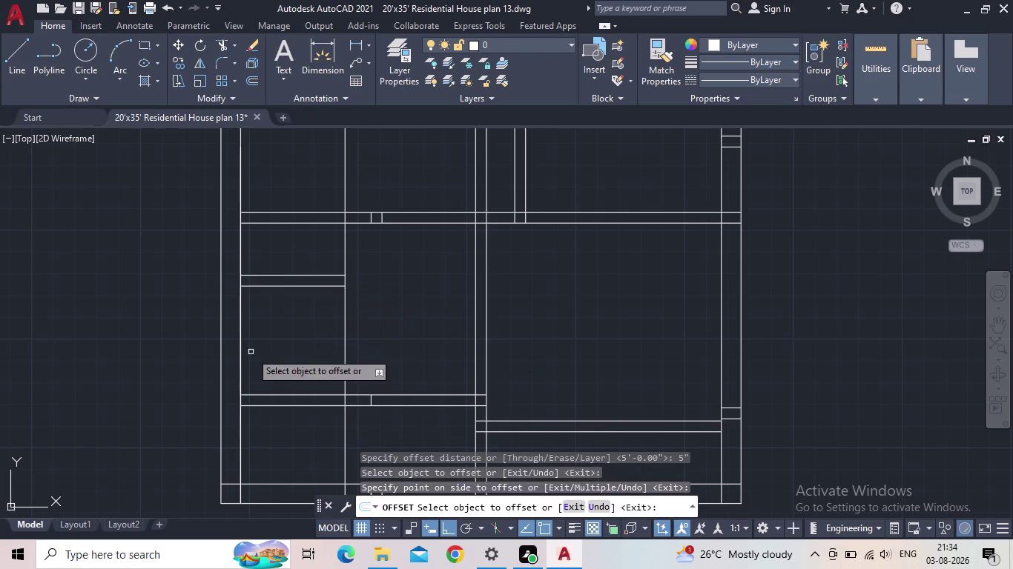
key(Escape)
scroll(down, 3)
middle_drag(288, 357, 272, 376)
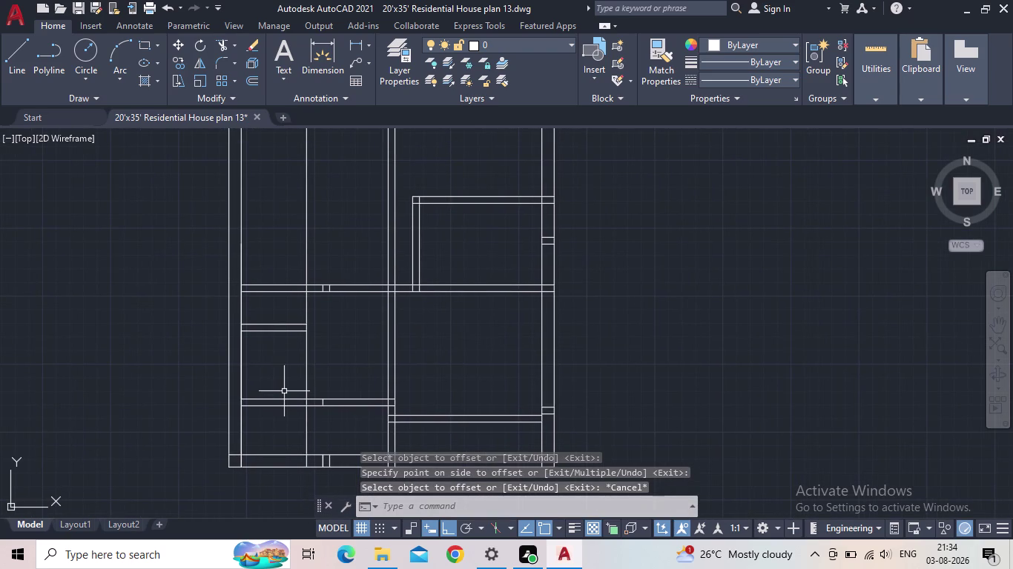
Fence-trim the stray line pieces along the bottom of the new wall.
key(t)
key(r)
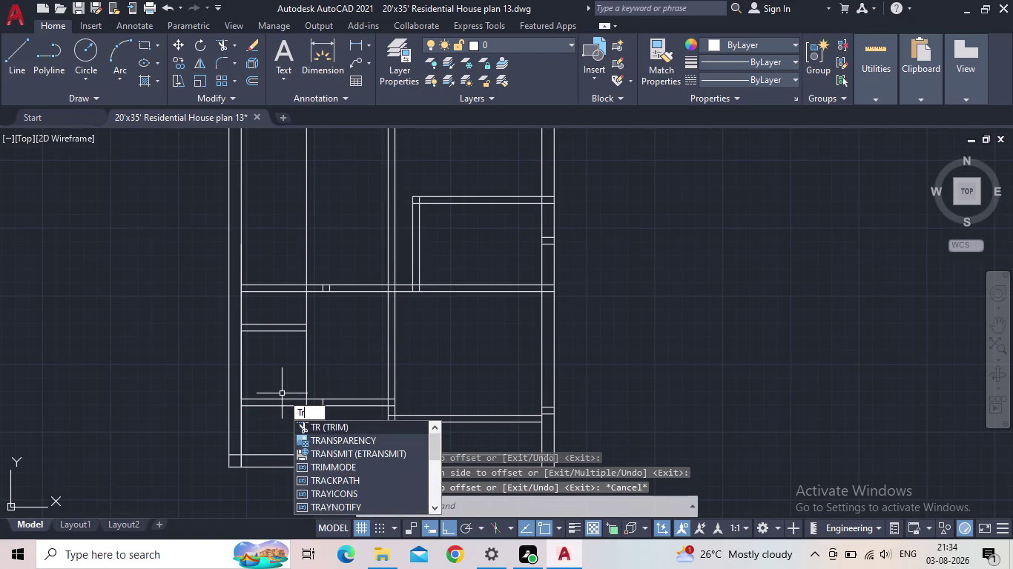
key(space)
drag(325, 434, 273, 434)
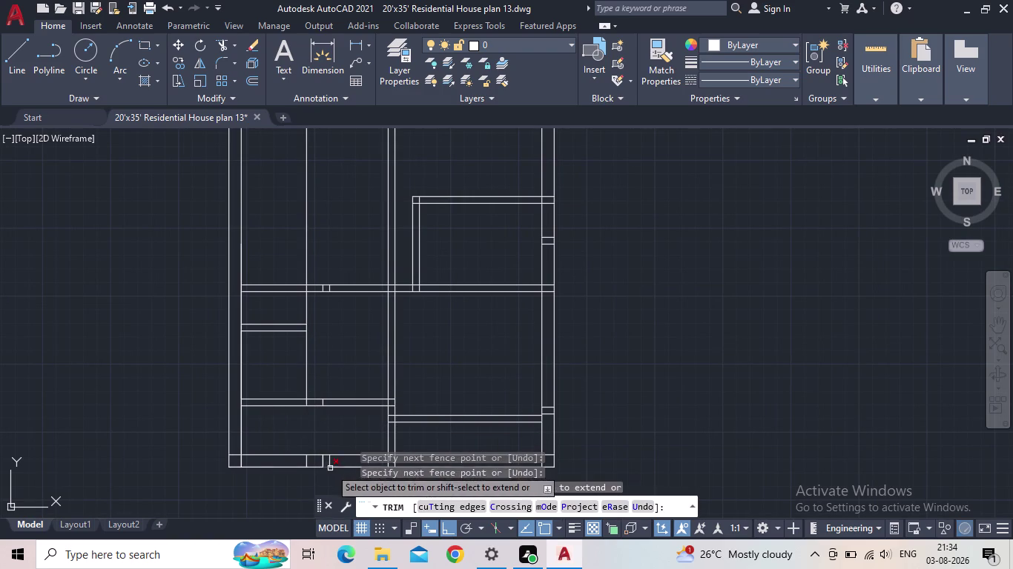
scroll(up, 3)
drag(336, 451, 260, 455)
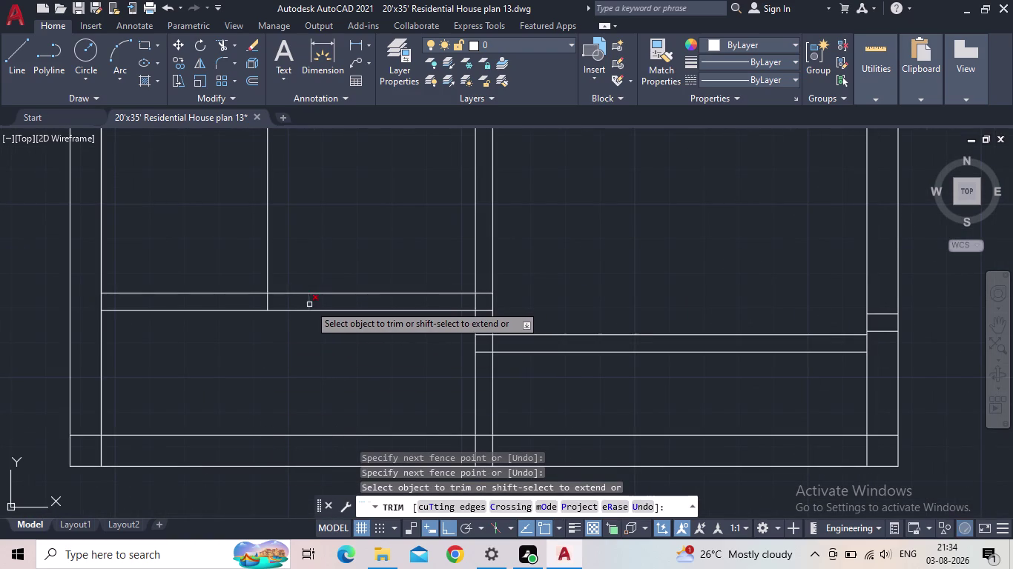
Trim the remaining crossing line pieces at the new wall's junctions.
click(310, 304)
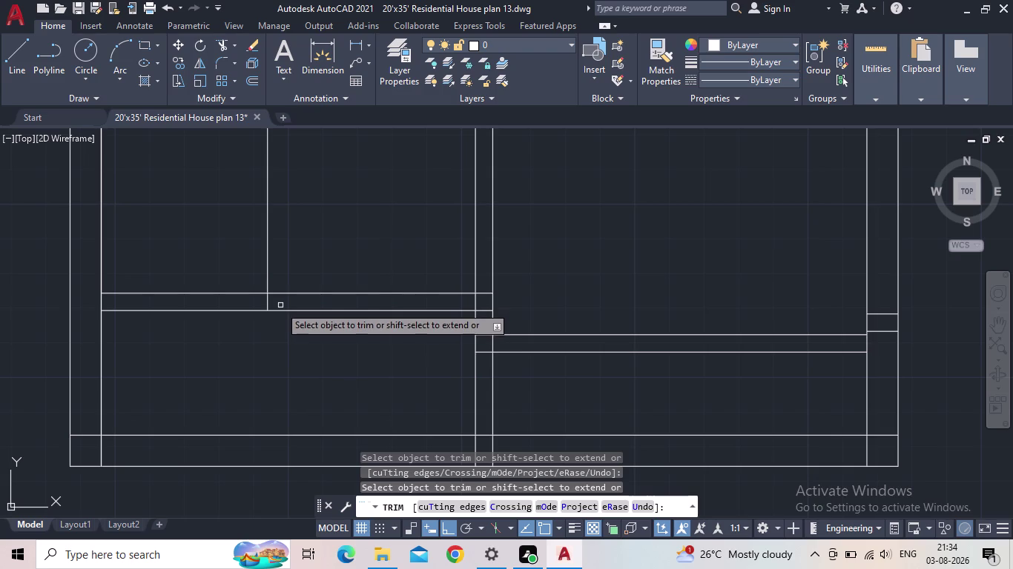
click(268, 305)
scroll(down, 3)
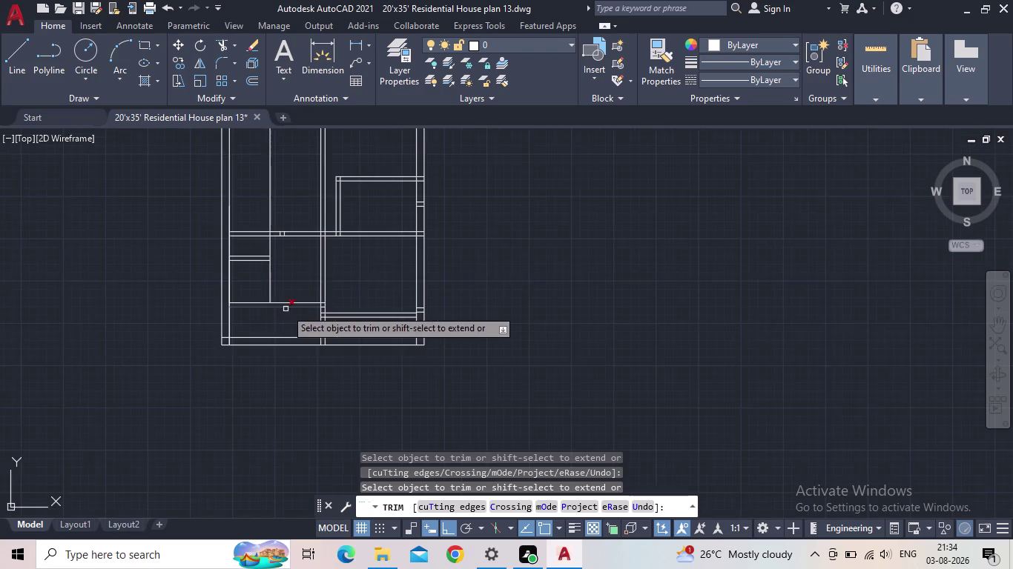
middle_drag(285, 256, 288, 420)
click(278, 369)
click(234, 368)
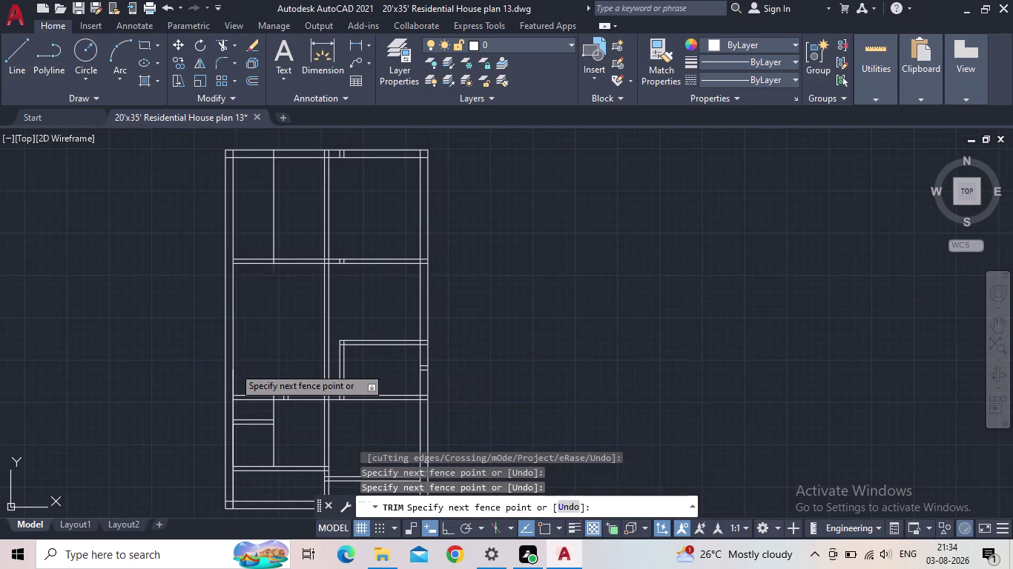
key(Escape)
Delete the stray vertical line in the top-left room.
drag(299, 230, 288, 230)
click(262, 226)
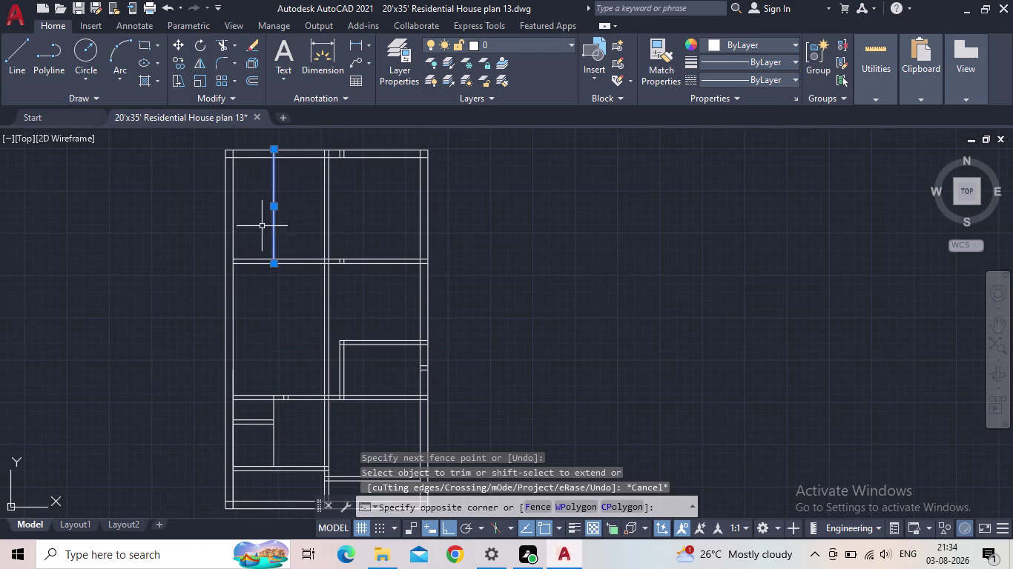
key(Delete)
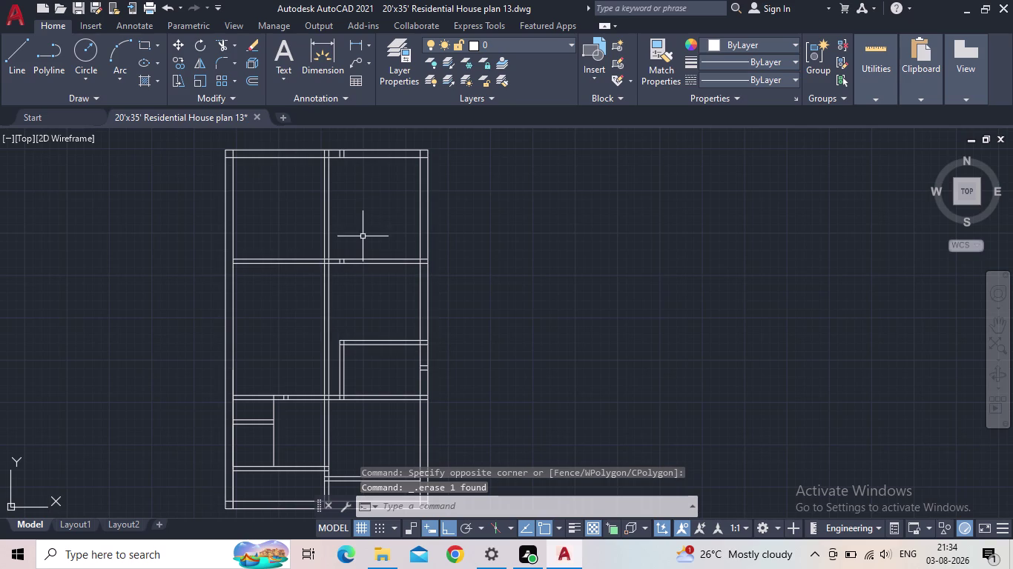
middle_drag(347, 296, 337, 268)
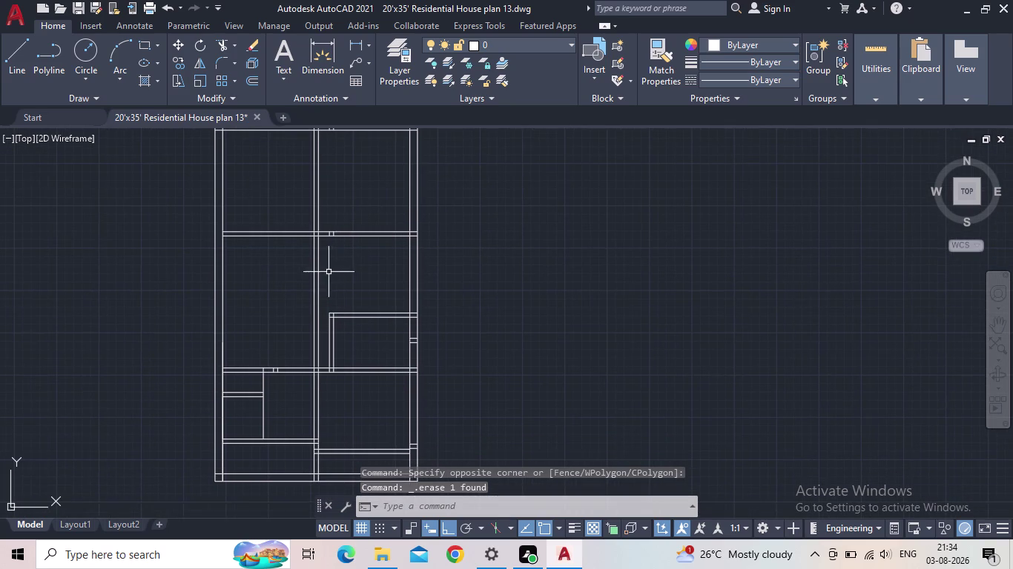
Trim the overlapping wall line pieces at the first upper junction.
scroll(up, 3)
scroll(up, 3)
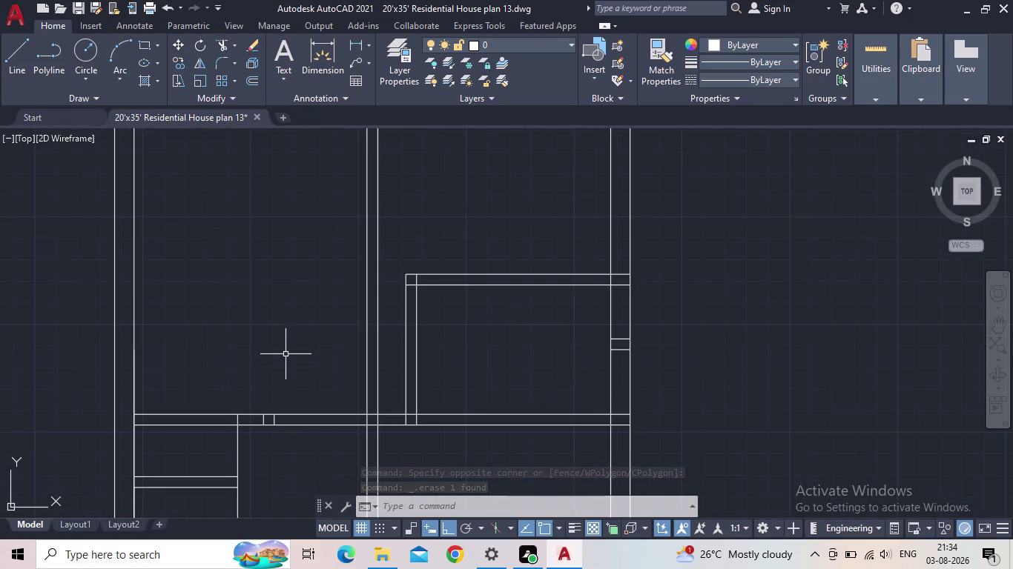
scroll(up, 3)
key(t)
key(r)
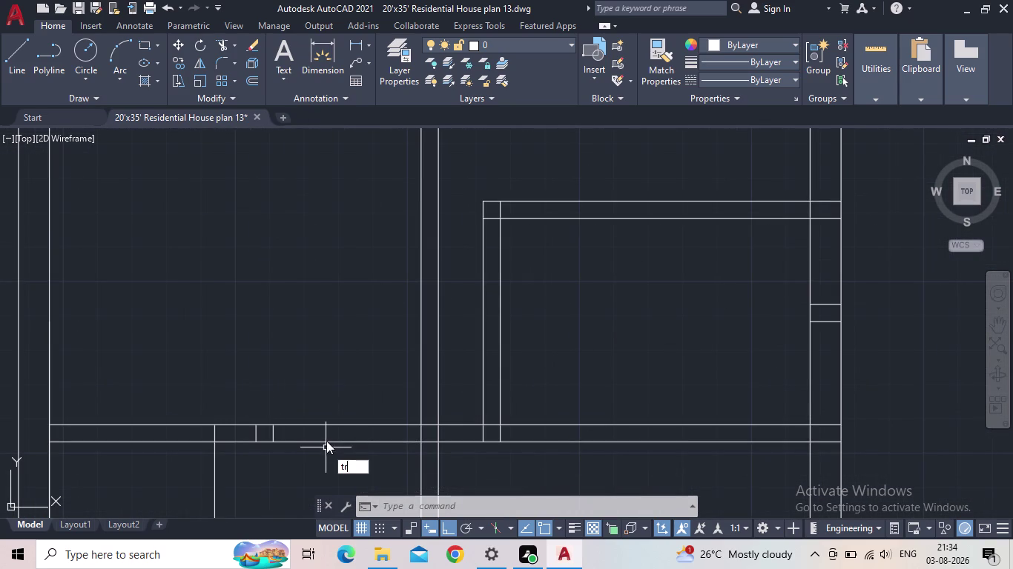
key(space)
click(292, 439)
click(242, 431)
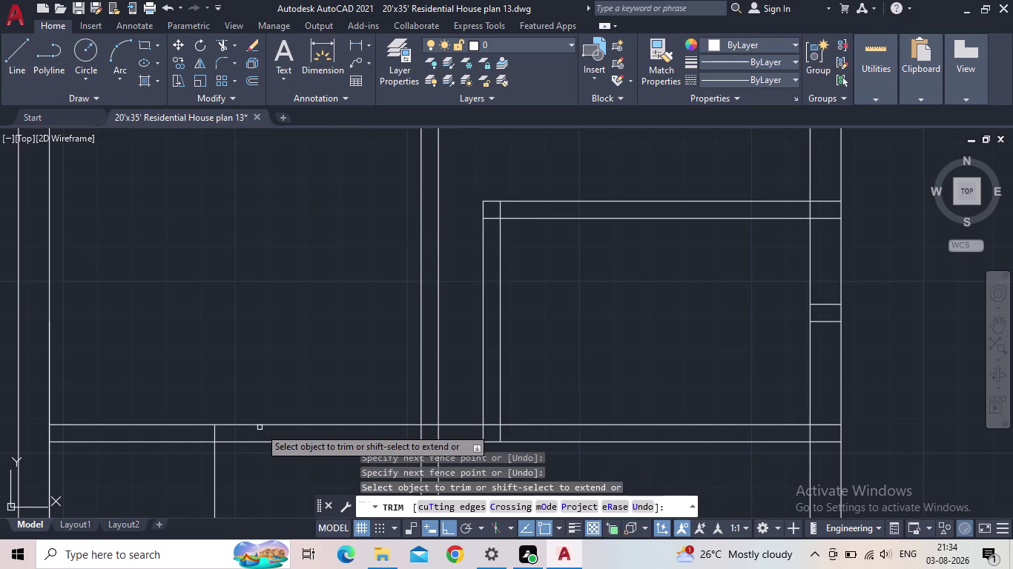
scroll(down, 3)
middle_drag(296, 350, 257, 416)
key(Escape)
Trim the crossing wall line and leftover segment at the next upper junction.
scroll(down, 3)
middle_drag(260, 387, 158, 463)
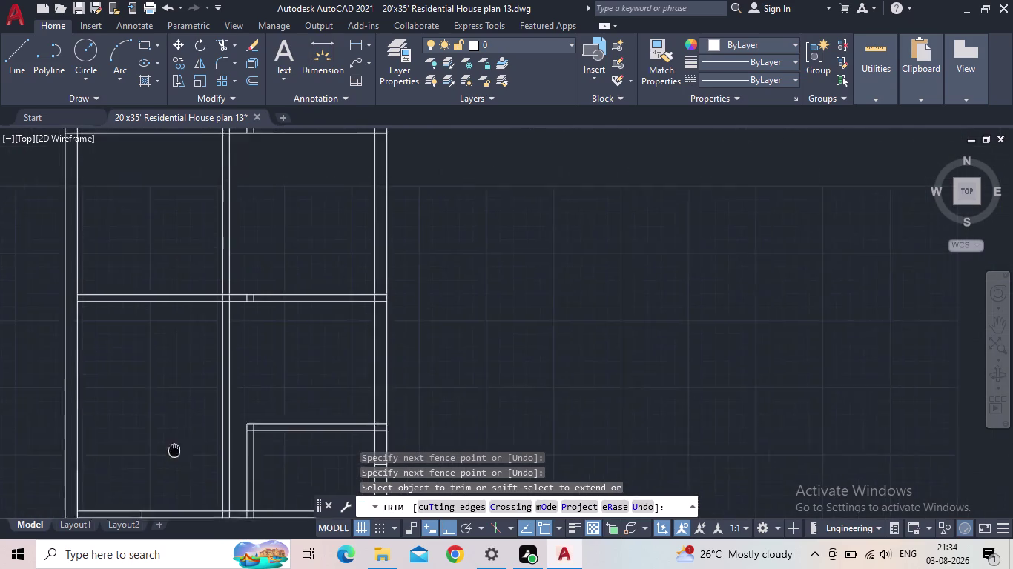
middle_drag(159, 462, 156, 465)
scroll(up, 3)
click(300, 360)
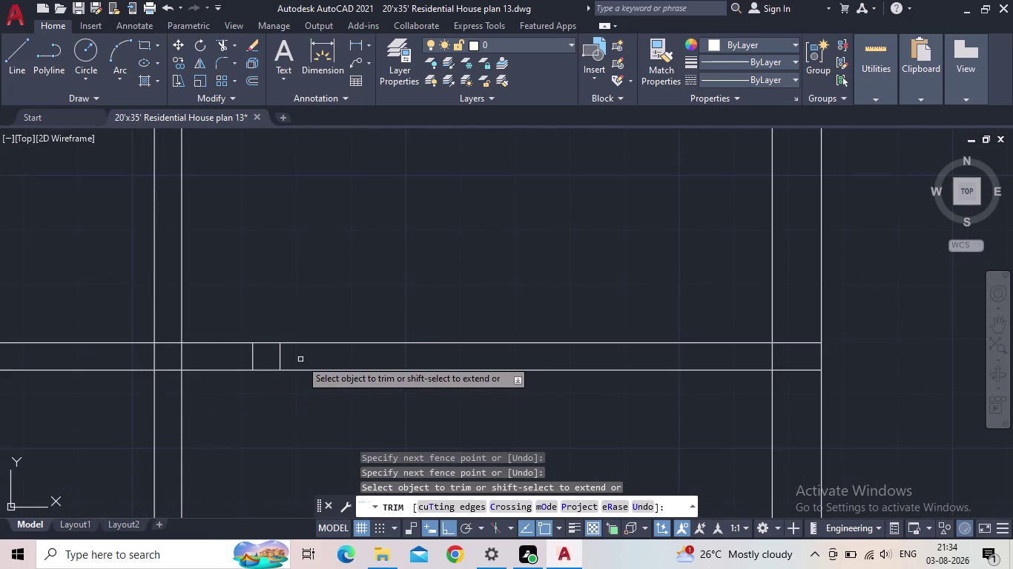
click(239, 357)
scroll(down, 3)
middle_drag(313, 266, 318, 336)
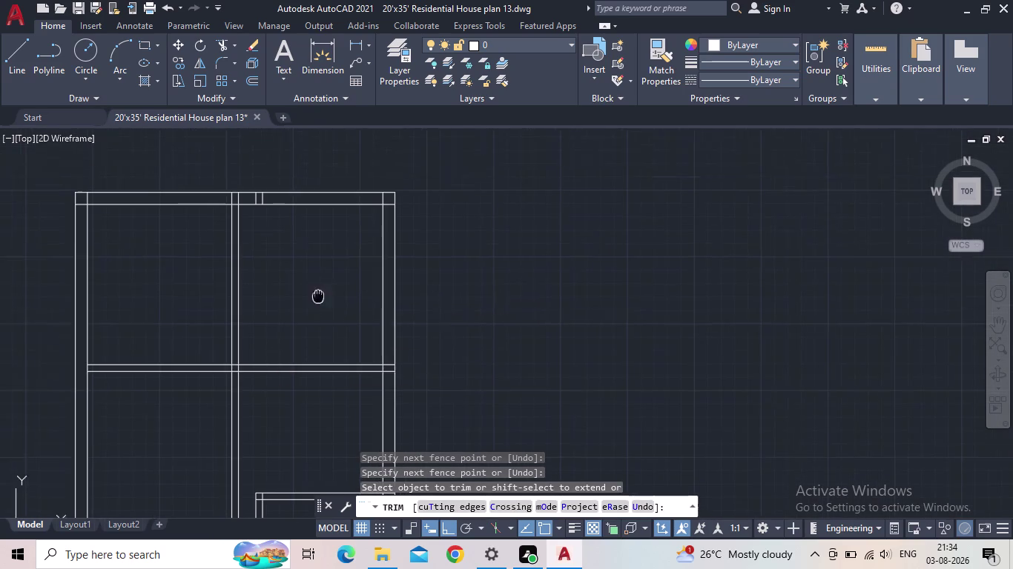
Fence-trim the overlapping lines at the top wall junction, then end trimming.
middle_drag(318, 336, 318, 395)
scroll(up, 3)
click(351, 319)
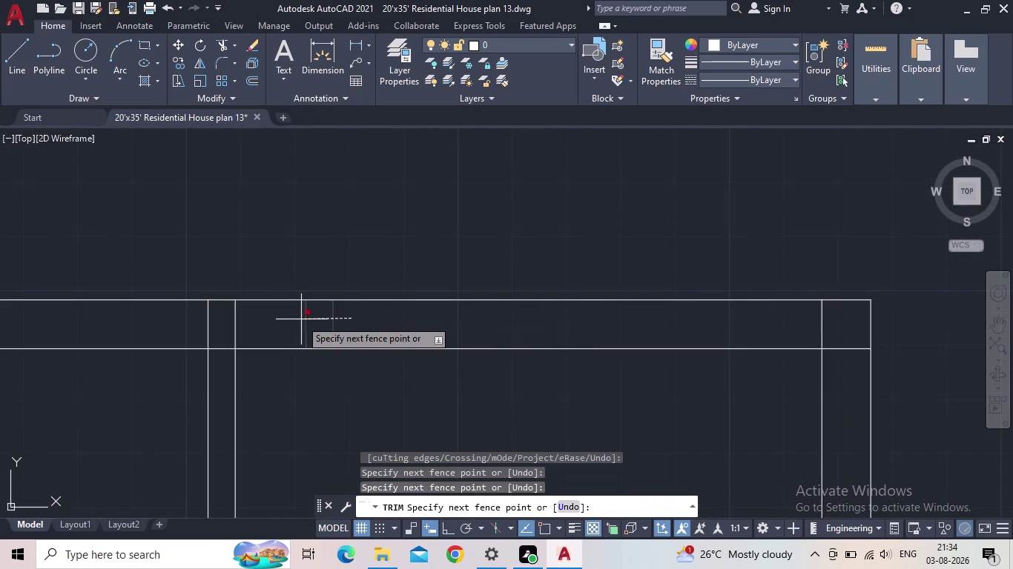
click(293, 322)
scroll(down, 3)
key(Escape)
middle_drag(378, 344, 349, 318)
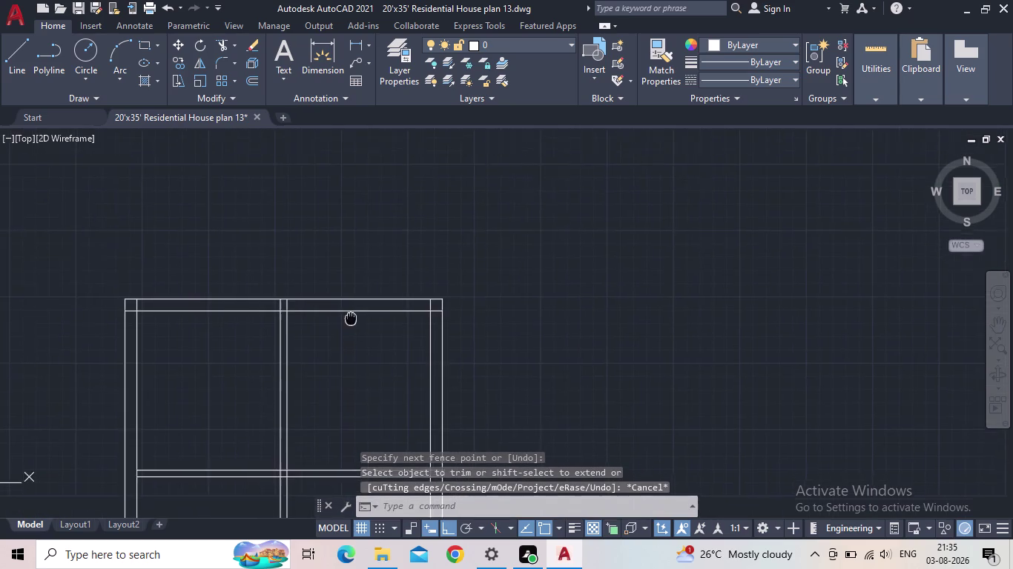
middle_drag(349, 318, 349, 316)
scroll(down, 3)
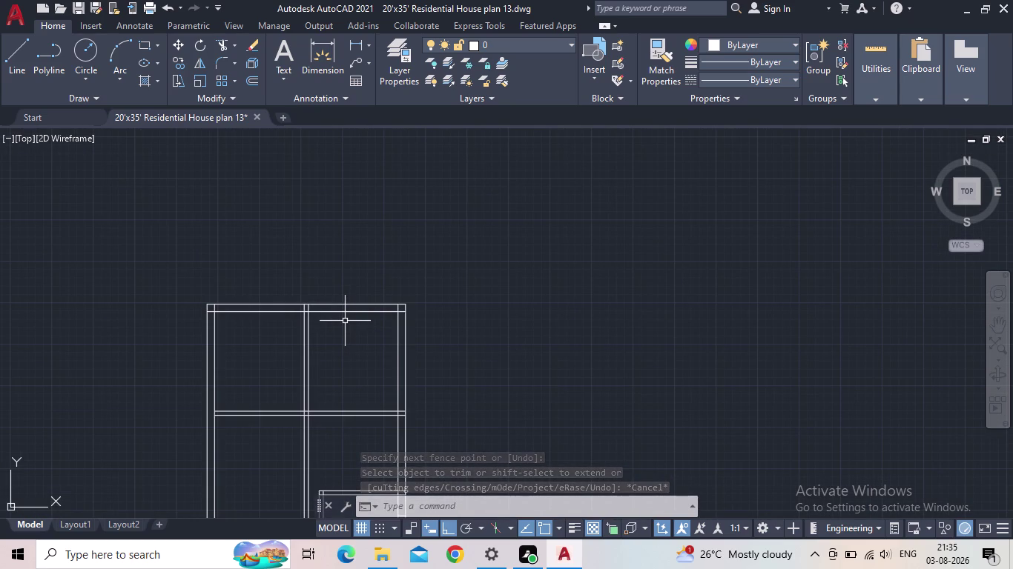
Offset the top wall's inner line 2'6" downward.
key(o)
key(Return)
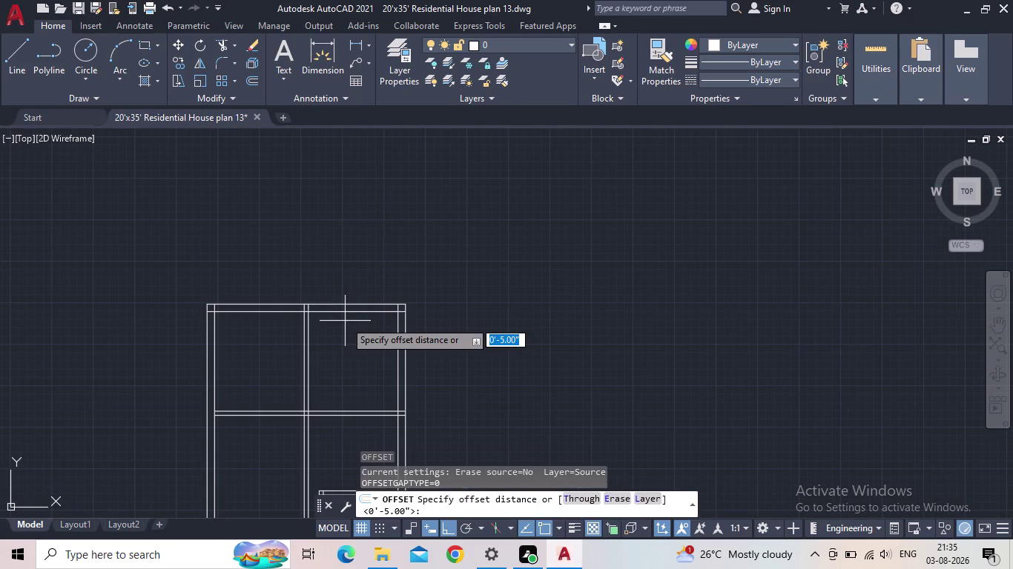
text(2')
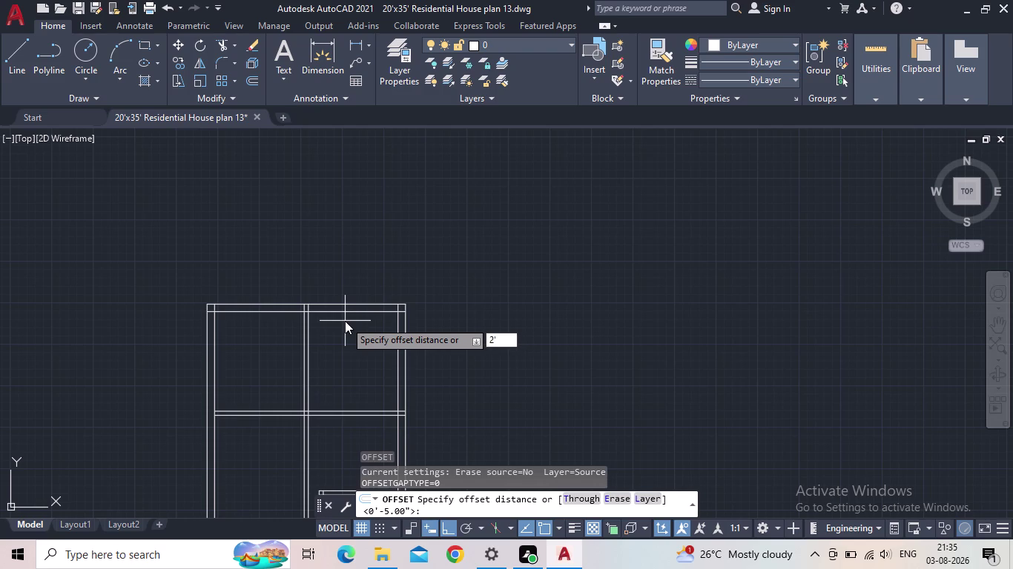
key(6)
key(shift+quotedbl)
key(Return)
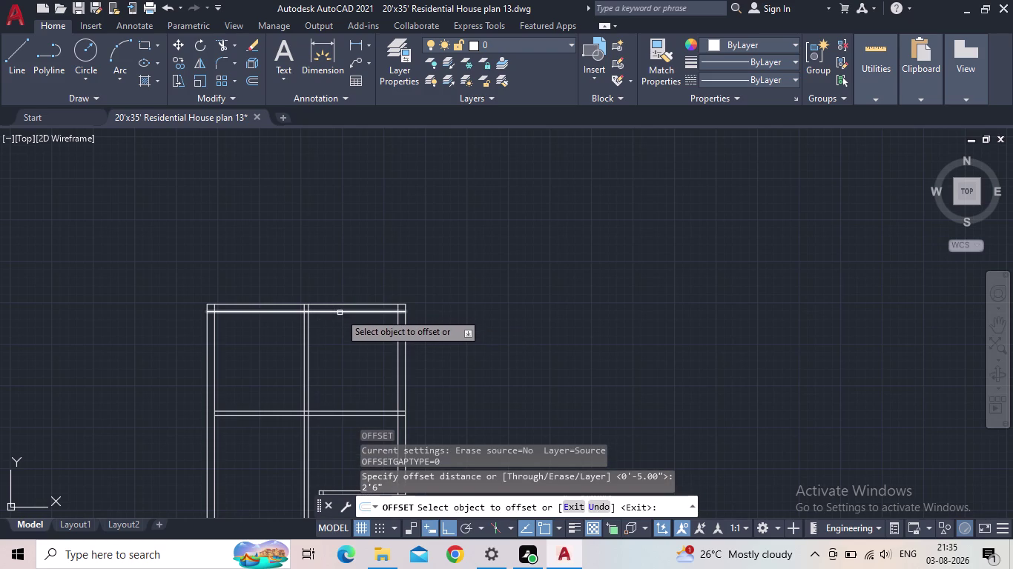
drag(339, 313, 340, 321)
click(348, 369)
key(Escape)
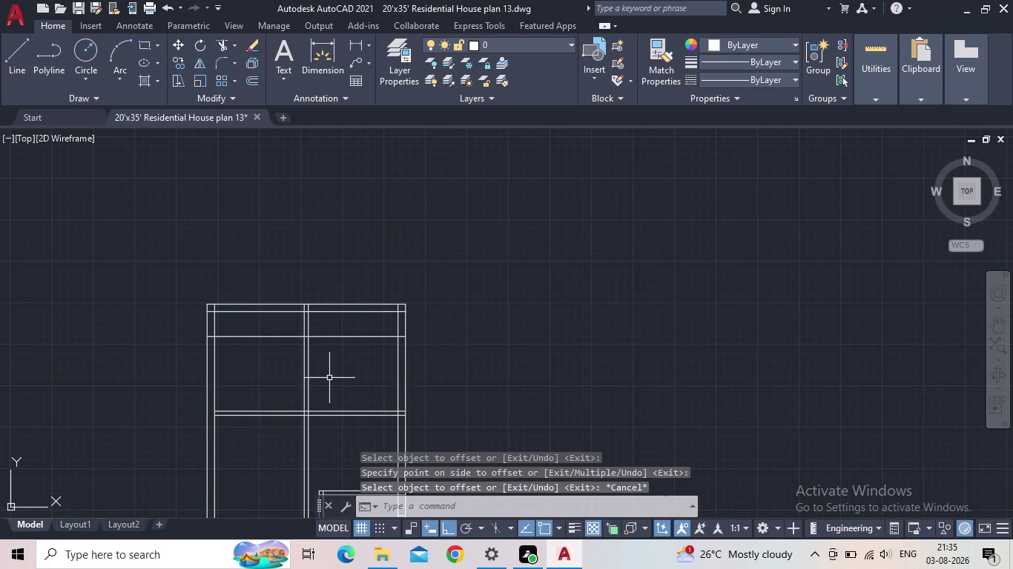
Offset that new line 5" further down to form the wall's second face.
key(o)
key(Return)
key(9)
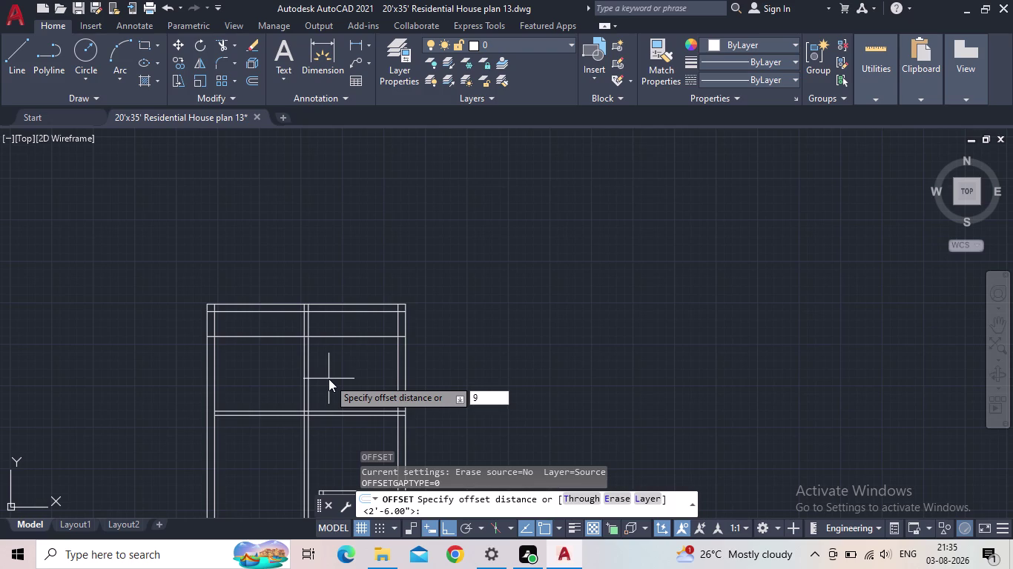
key(BackSpace)
text(5")
key(Return)
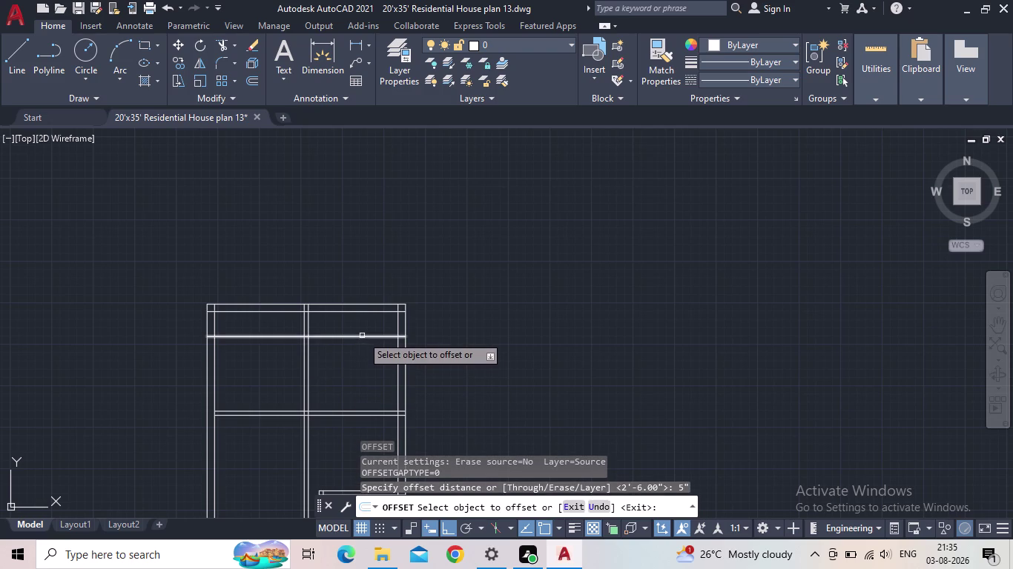
click(362, 336)
click(360, 371)
scroll(down, 3)
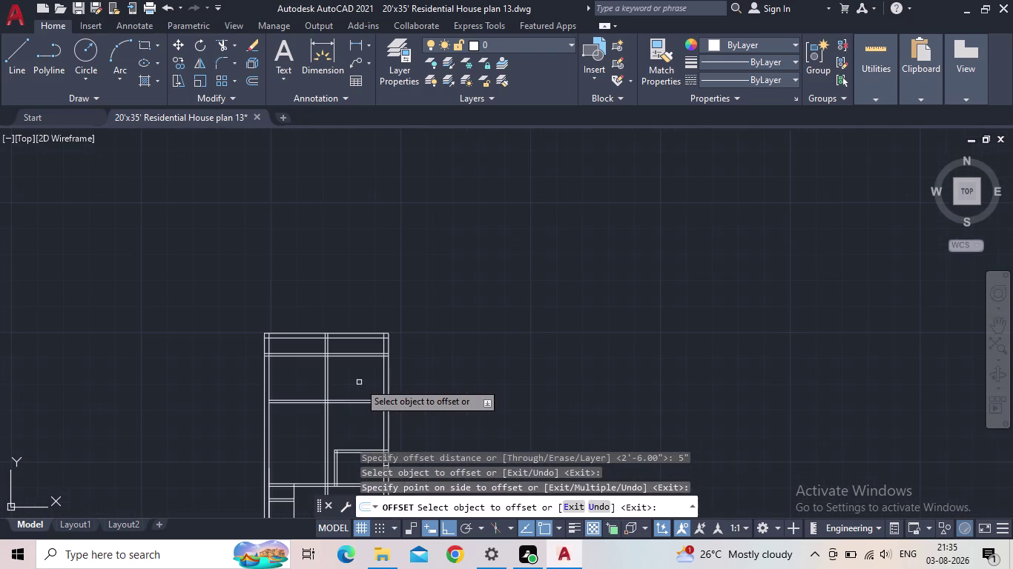
scroll(up, 3)
key(Escape)
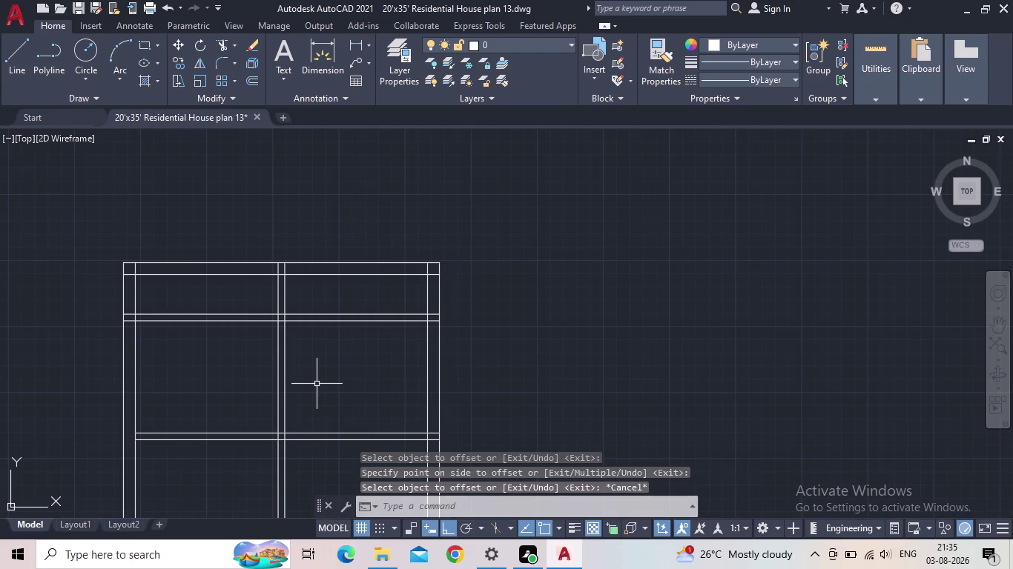
text(tr)
key(space)
Fence-trim the new wall out of the left room and clean its right junction.
drag(260, 362, 240, 334)
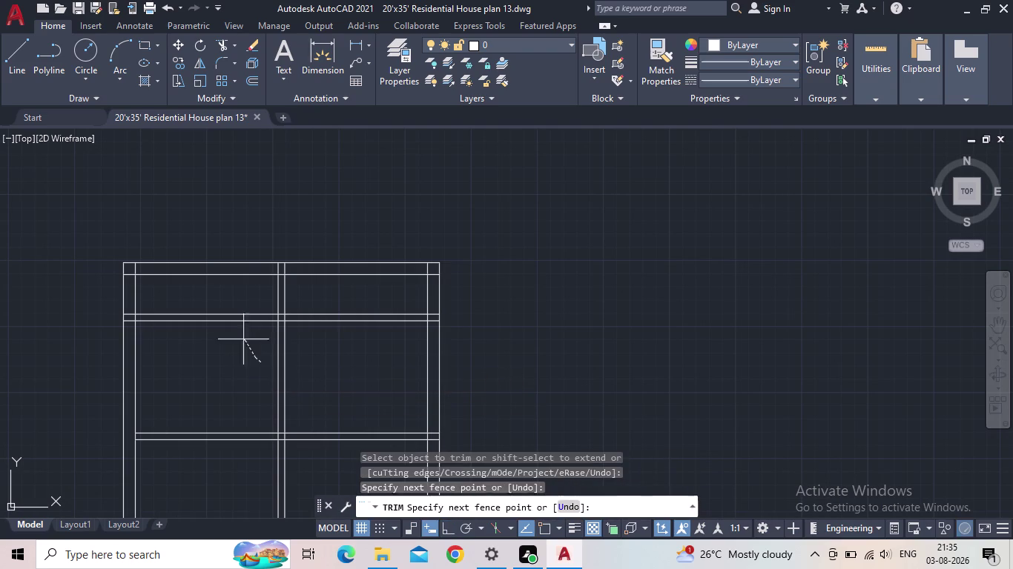
drag(239, 335, 216, 304)
scroll(up, 3)
drag(382, 363, 379, 318)
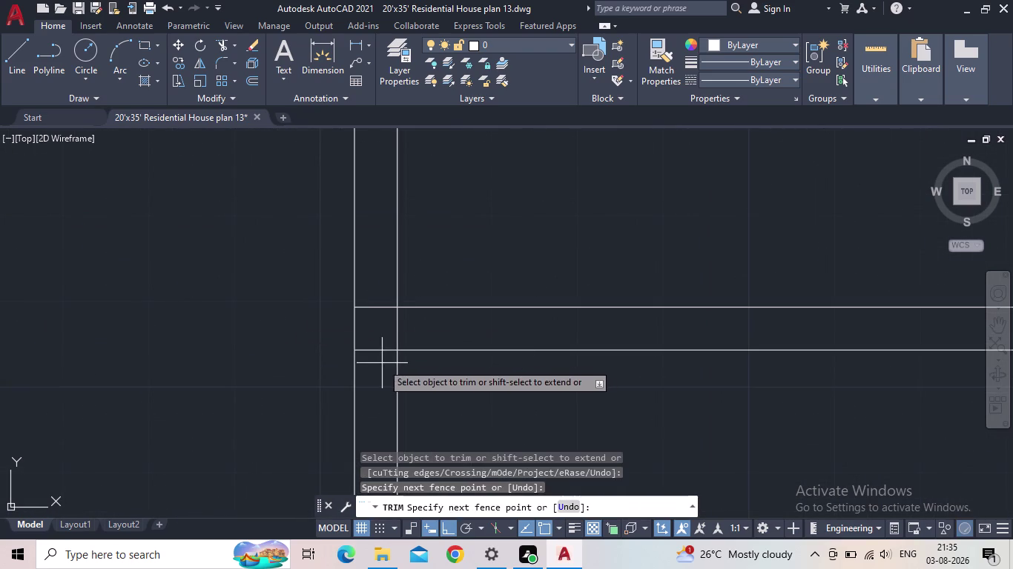
drag(378, 318, 378, 305)
scroll(down, 3)
Trim the leftover wall stubs near the left exterior wall.
scroll(up, 3)
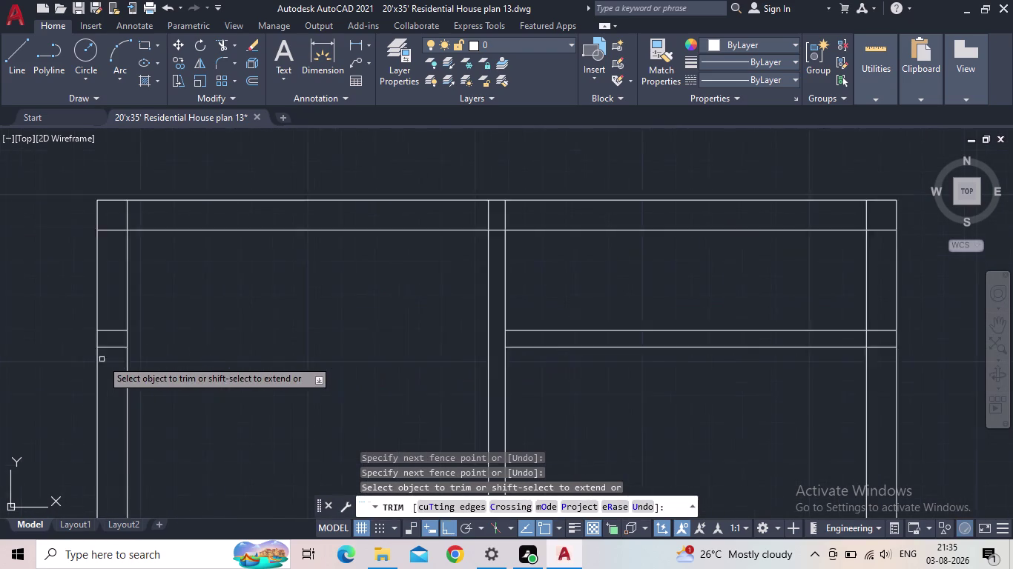
scroll(up, 3)
click(106, 358)
drag(109, 350, 121, 298)
drag(123, 294, 121, 334)
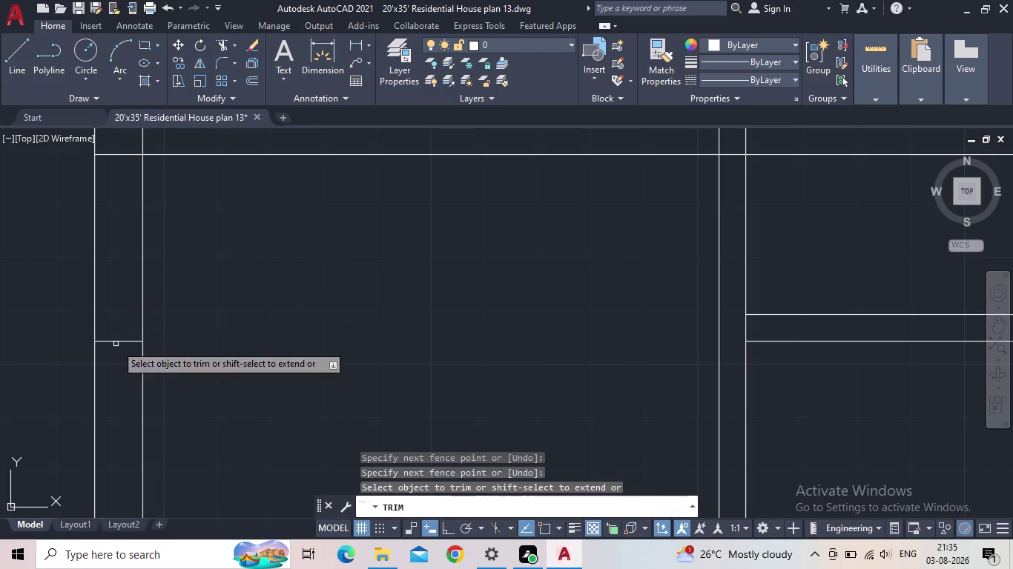
drag(120, 366, 123, 325)
scroll(down, 3)
key(Escape)
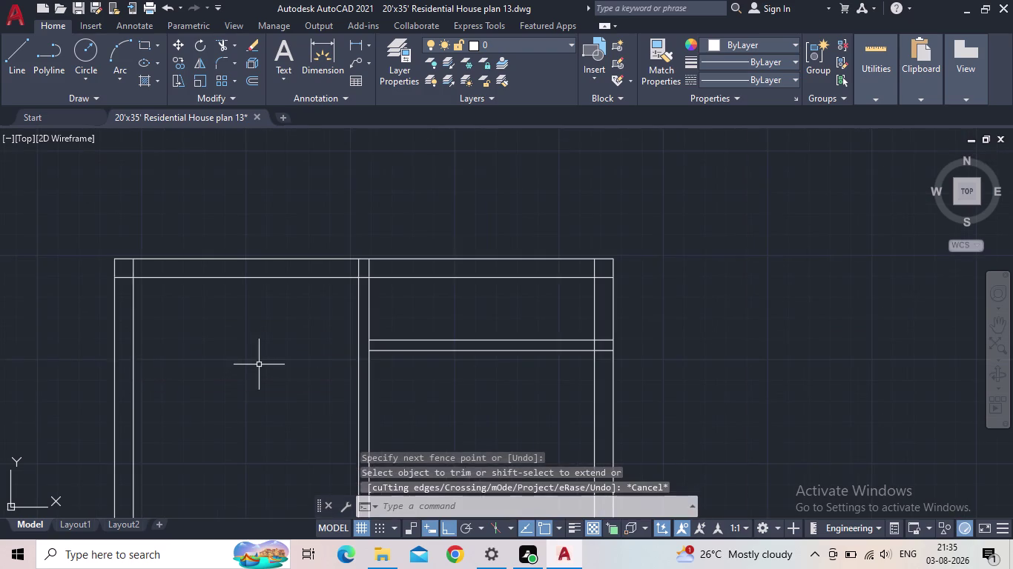
Save the updated floor plan drawing.
scroll(down, 3)
middle_click(252, 352)
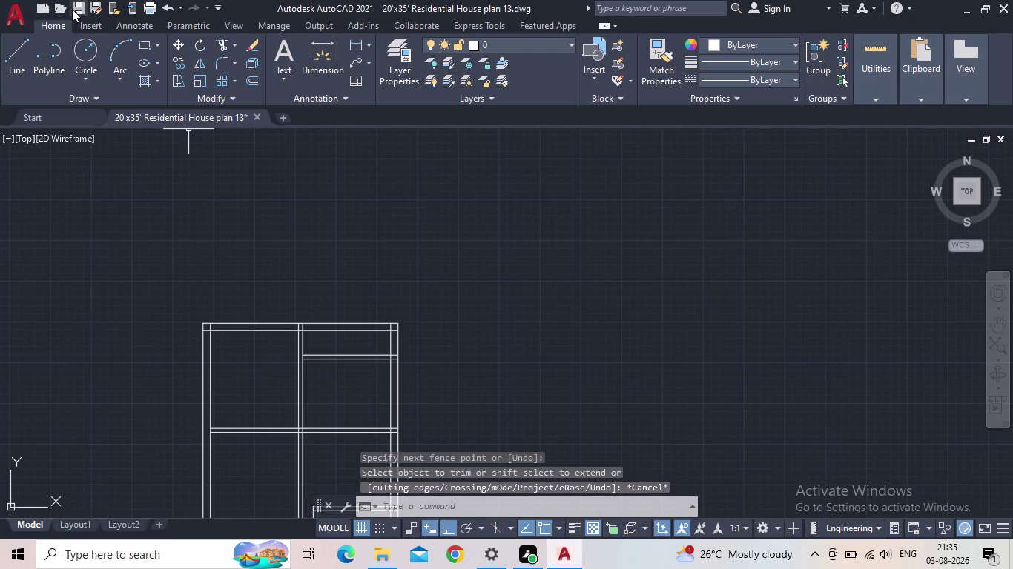
click(72, 8)
scroll(up, 3)
middle_drag(301, 349, 216, 248)
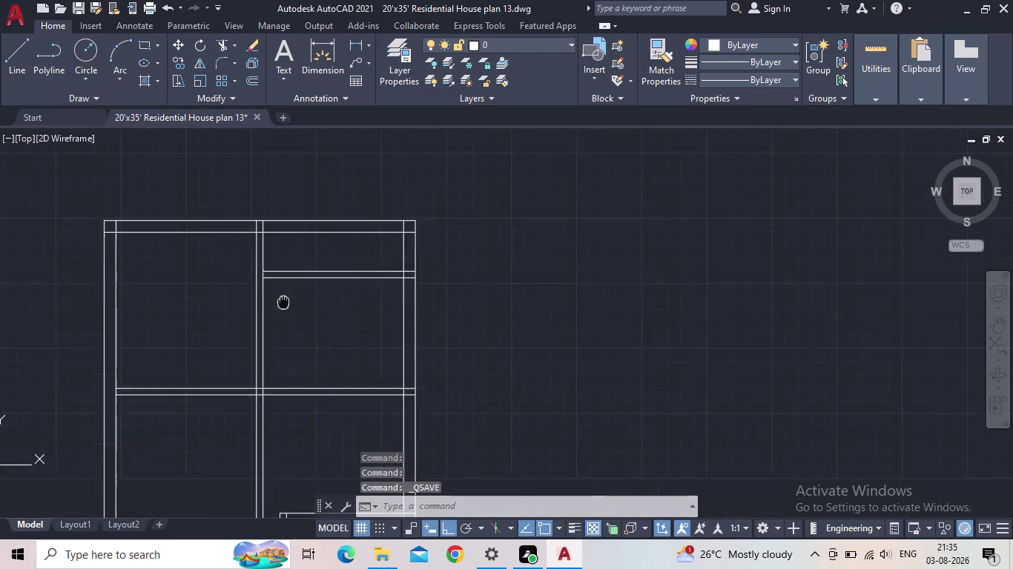
middle_drag(216, 248, 201, 244)
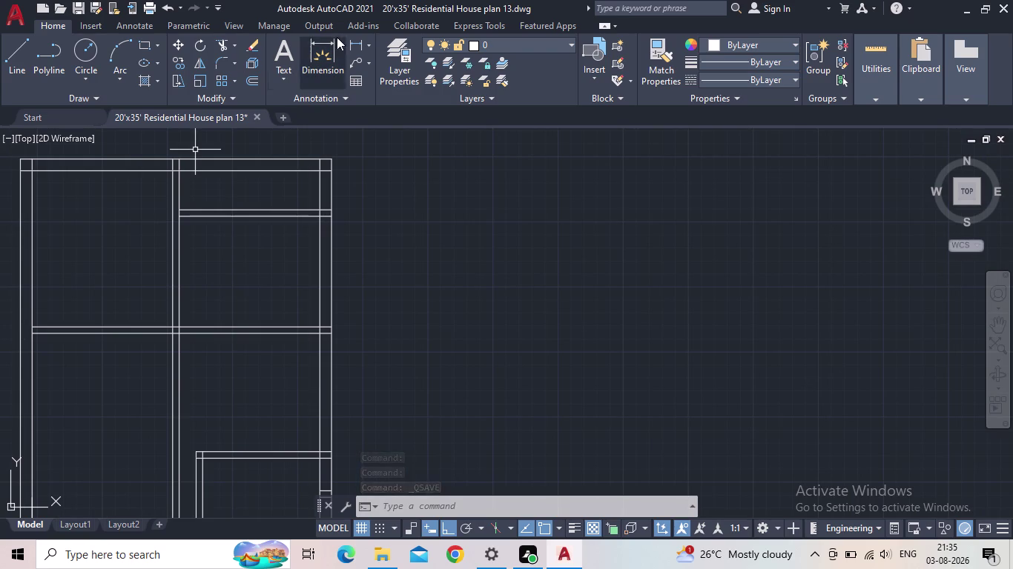
click(363, 43)
scroll(up, 3)
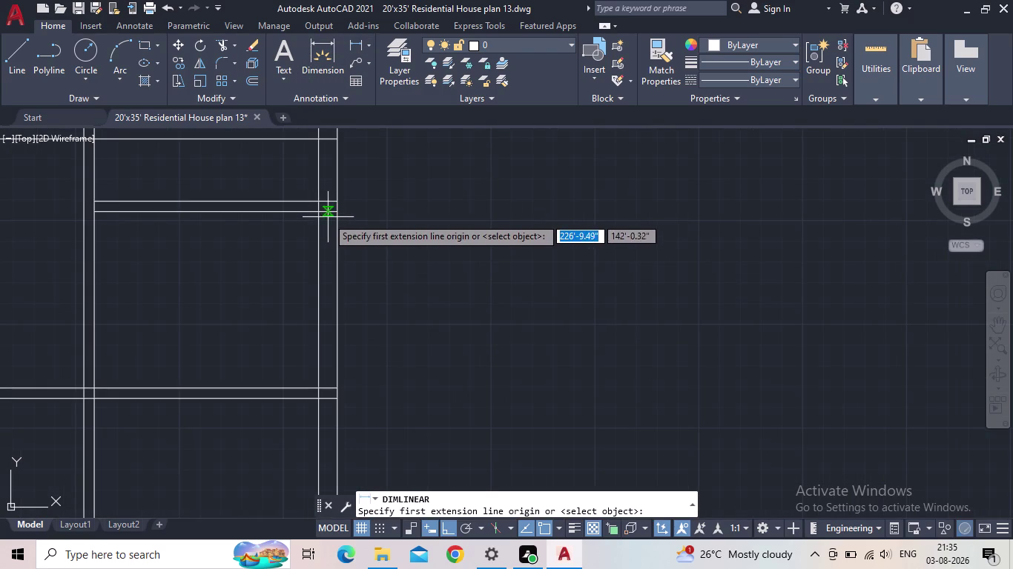
click(318, 213)
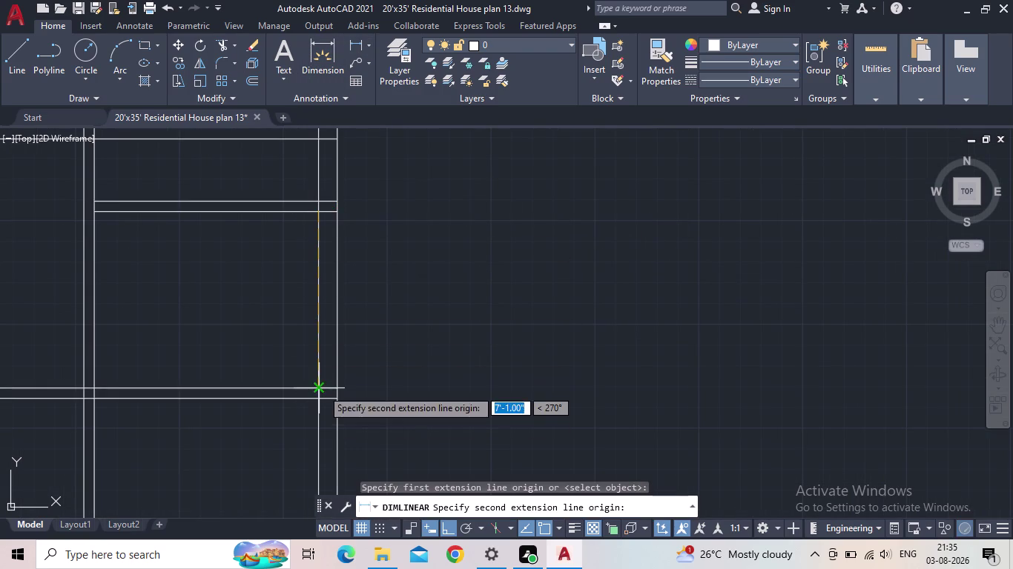
click(321, 389)
scroll(up, 3)
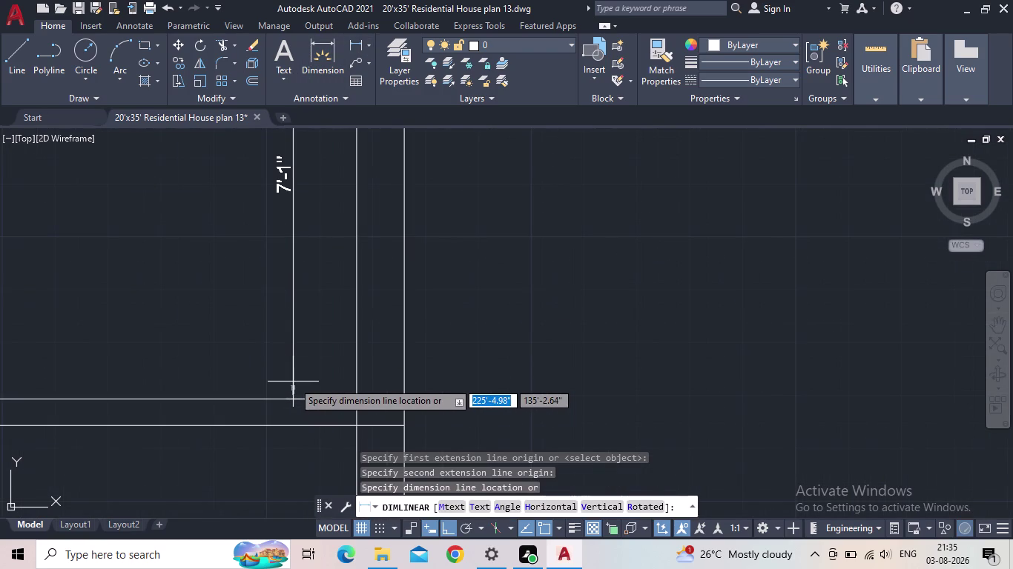
scroll(down, 3)
scroll(down, 3)
key(Escape)
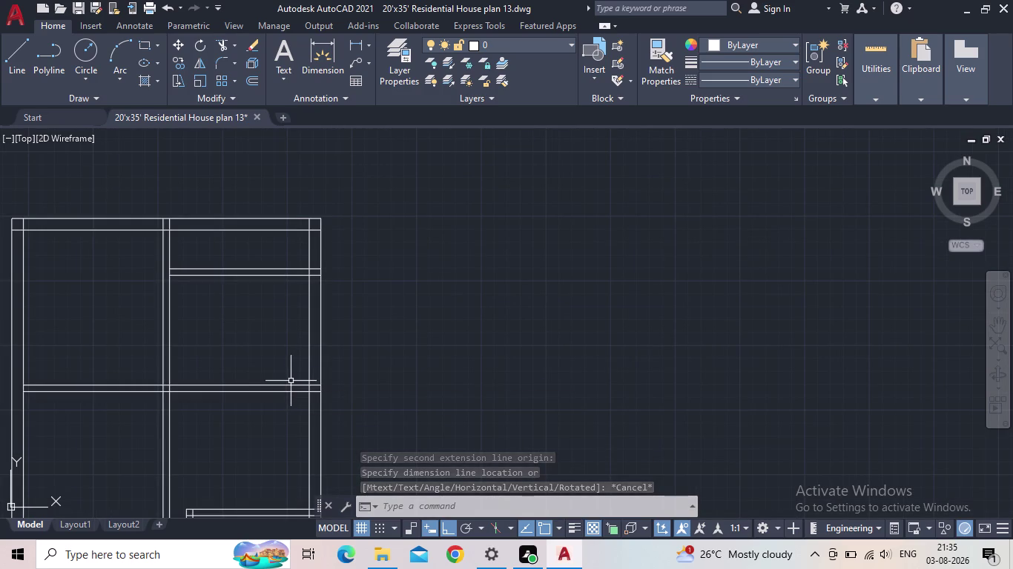
middle_drag(291, 381, 236, 375)
middle_drag(249, 350, 304, 326)
scroll(down, 3)
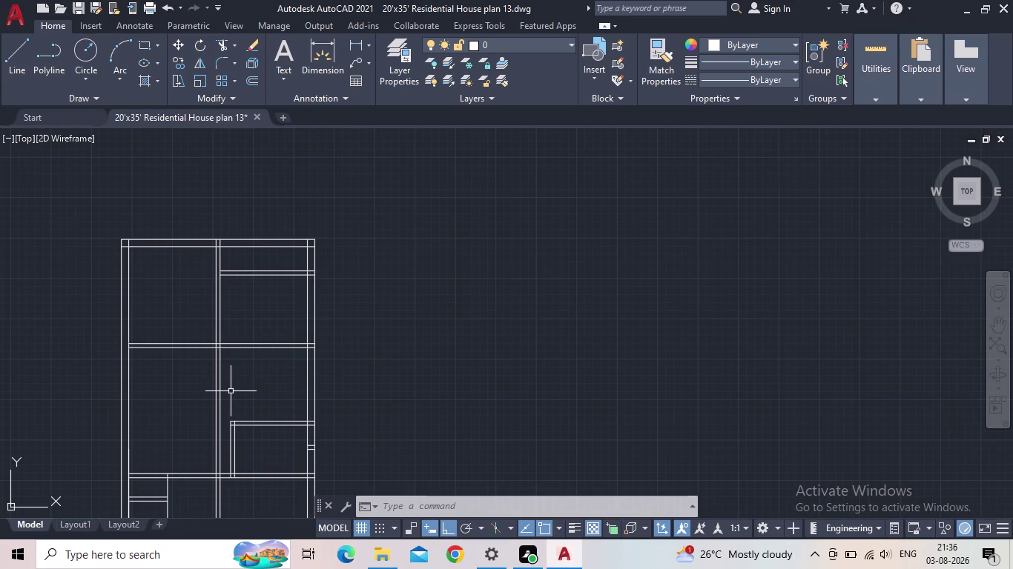
middle_drag(229, 389, 224, 358)
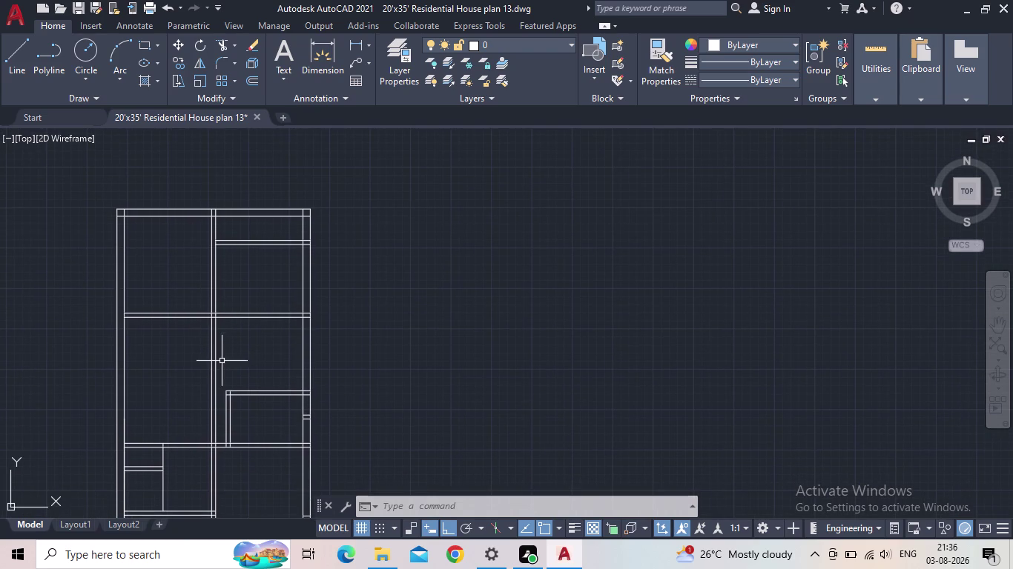
Fence-trim the crossing wall lines in the plan with TR.
text(tr)
key(space)
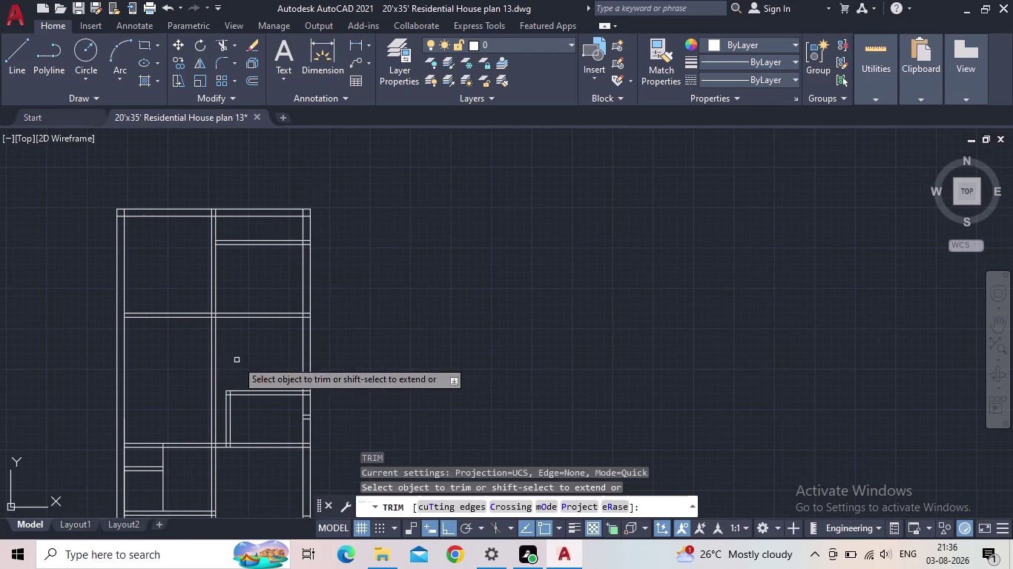
drag(241, 358, 166, 359)
scroll(down, 3)
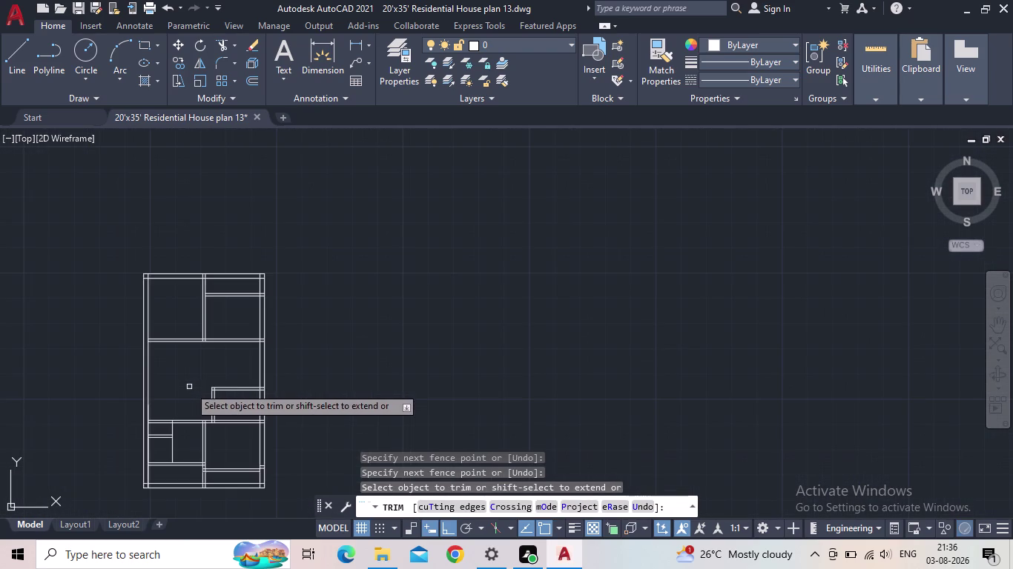
key(Escape)
Trim the wall stubs crossing the right exterior wall.
scroll(up, 3)
scroll(up, 3)
middle_drag(201, 382, 162, 390)
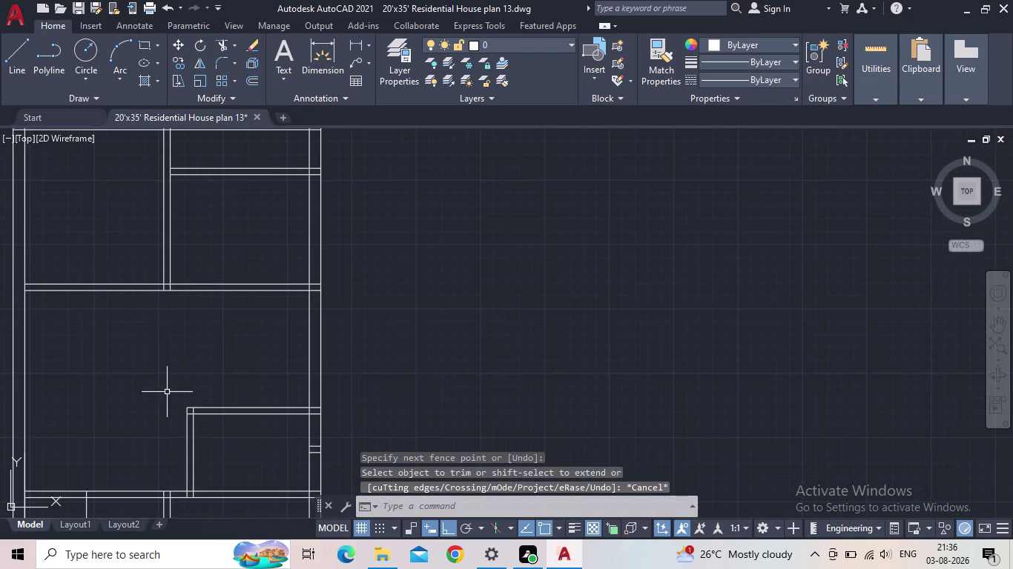
scroll(up, 3)
scroll(down, 3)
middle_drag(225, 397, 263, 336)
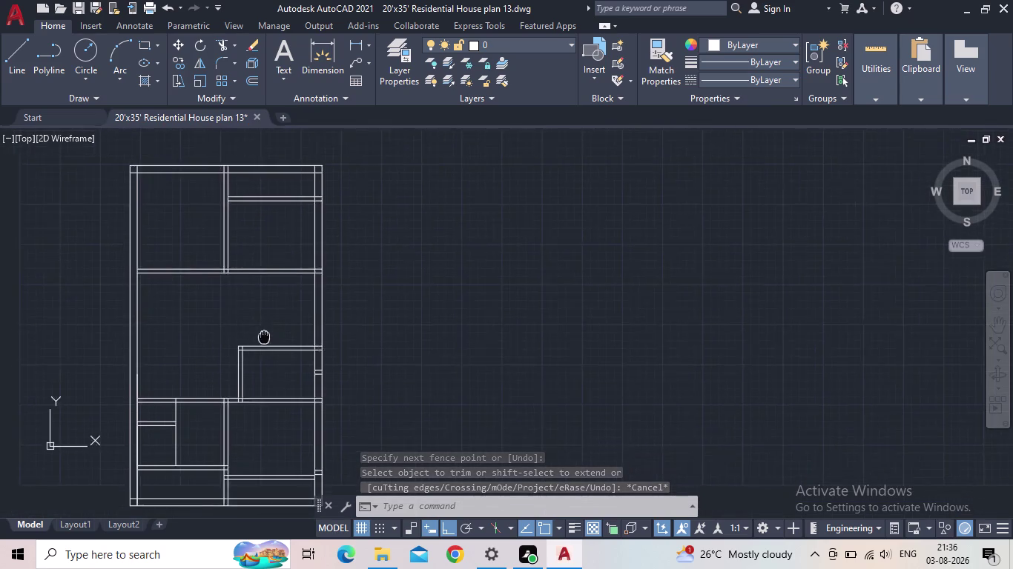
middle_drag(264, 336, 287, 299)
scroll(up, 3)
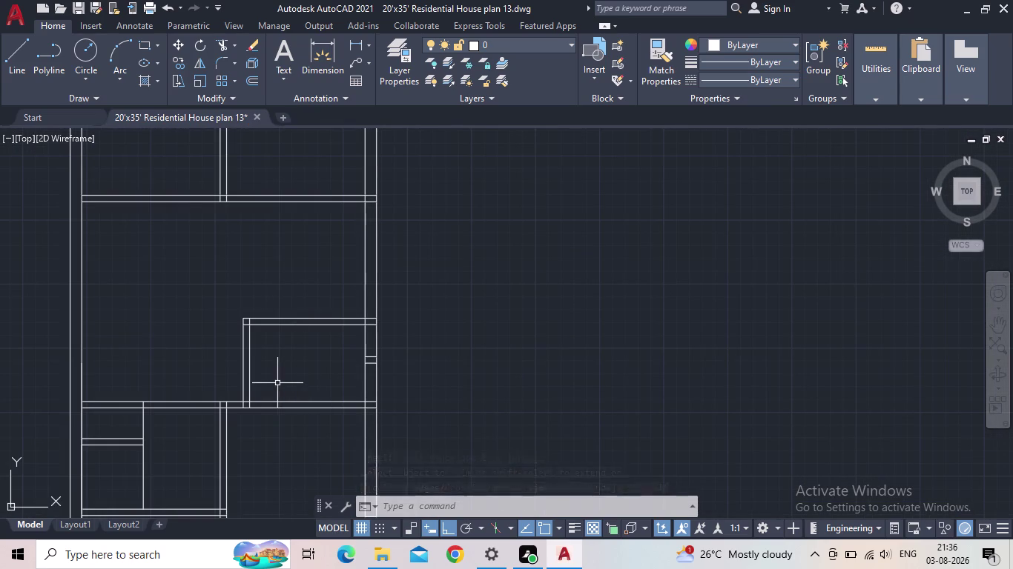
middle_drag(151, 371, 192, 391)
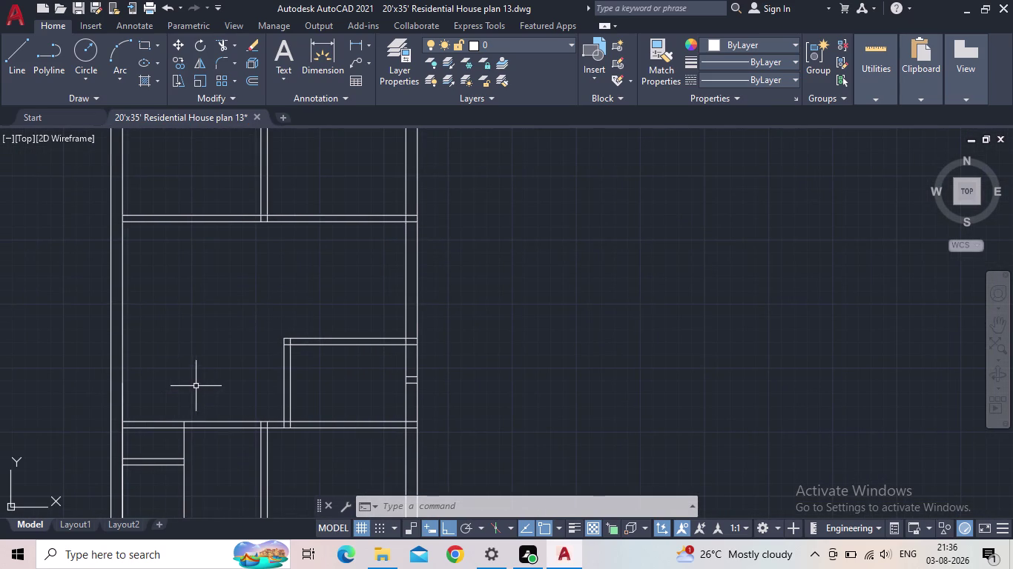
scroll(down, 3)
middle_drag(221, 411, 191, 337)
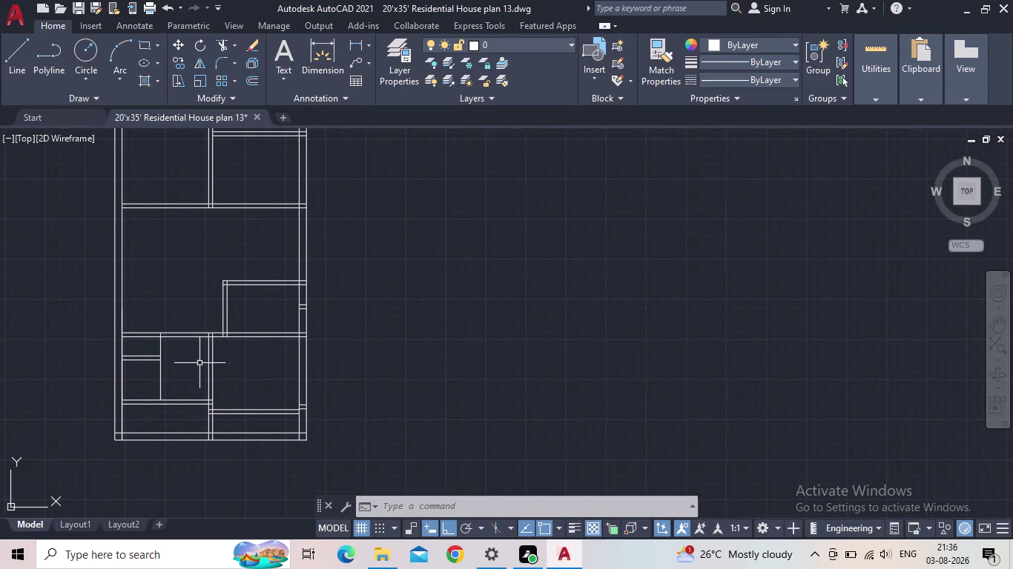
middle_drag(250, 382, 260, 424)
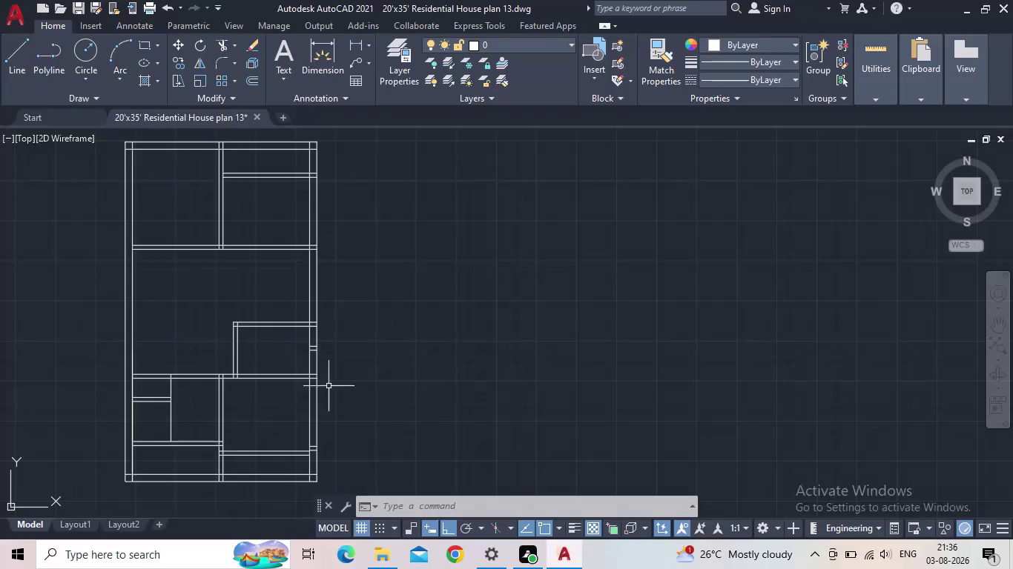
scroll(up, 3)
key(t)
text(r)
key(space)
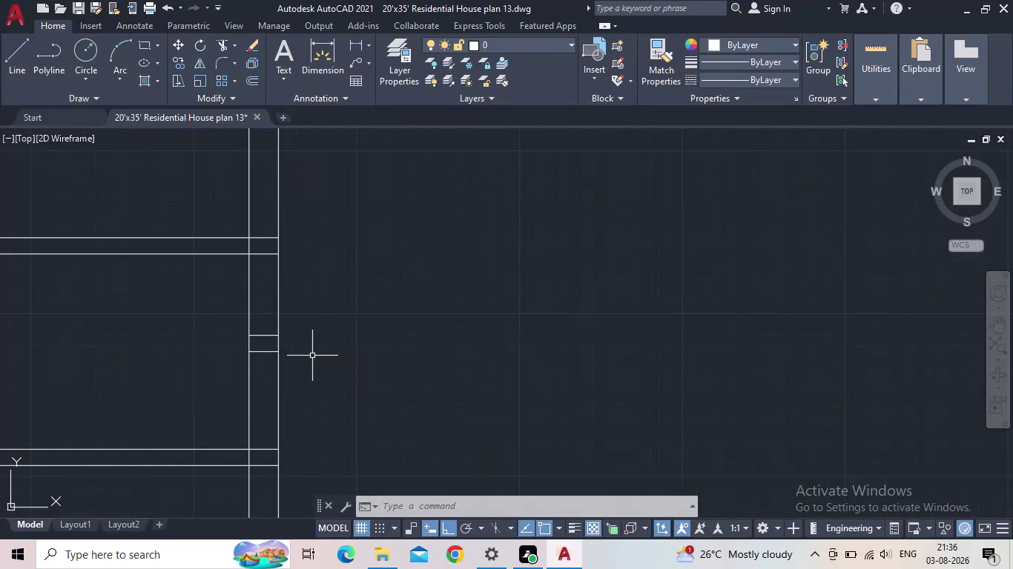
drag(272, 369, 266, 232)
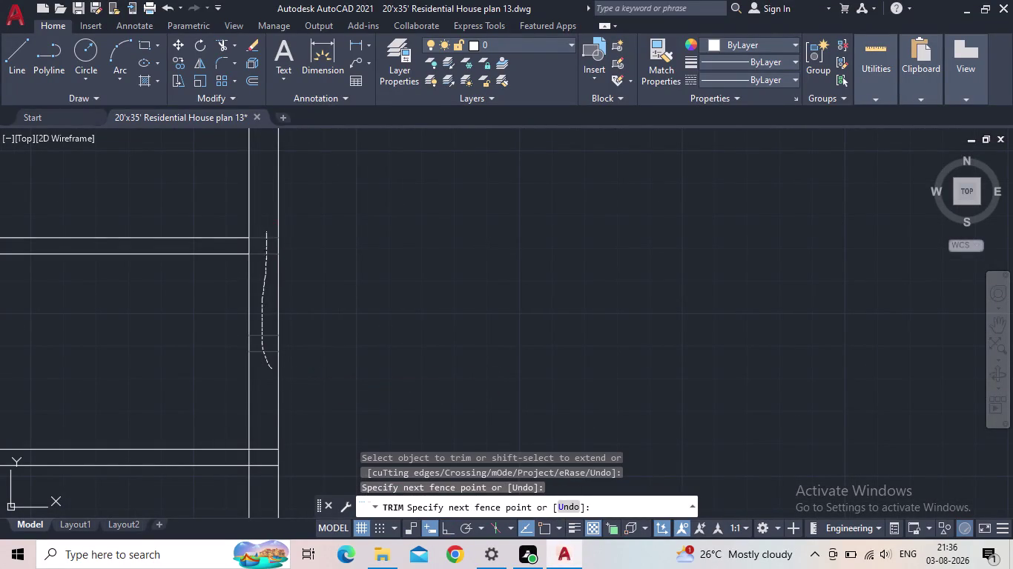
scroll(down, 3)
middle_drag(272, 367, 278, 351)
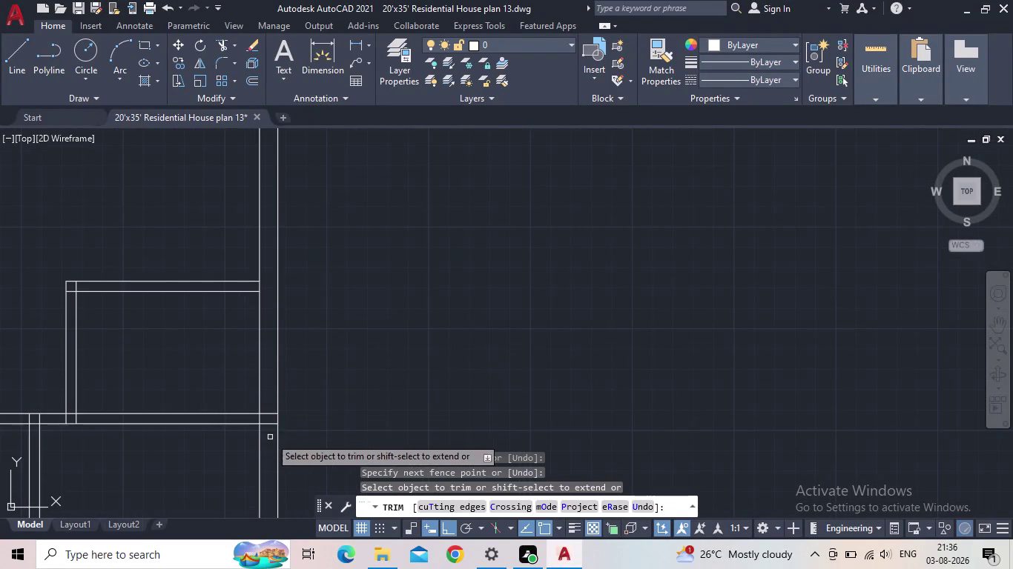
Trim the overlaps at the next right-wall junction and the lower interior junction.
click(270, 437)
click(272, 404)
middle_drag(88, 458, 406, 436)
scroll(up, 3)
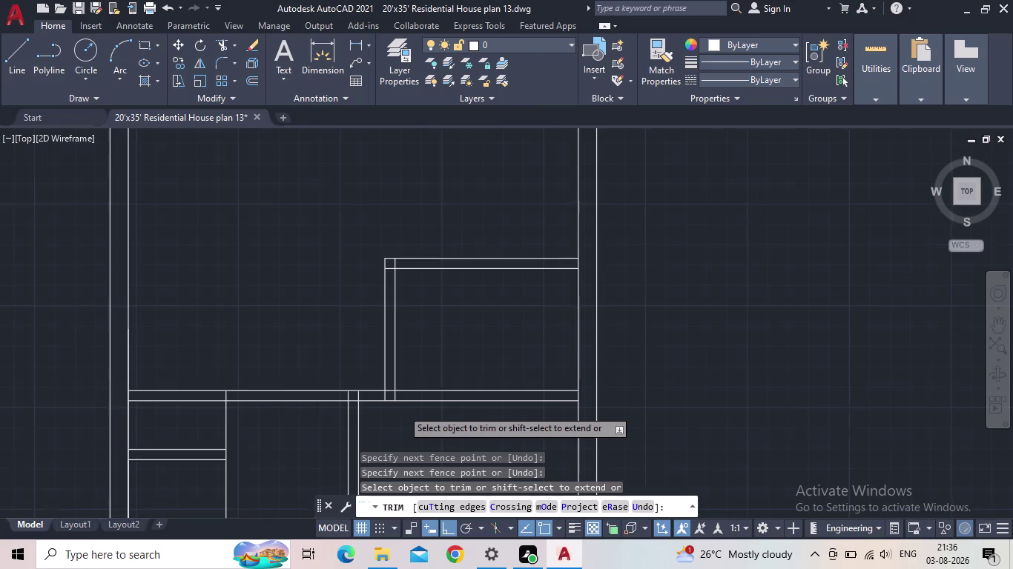
click(404, 390)
click(362, 387)
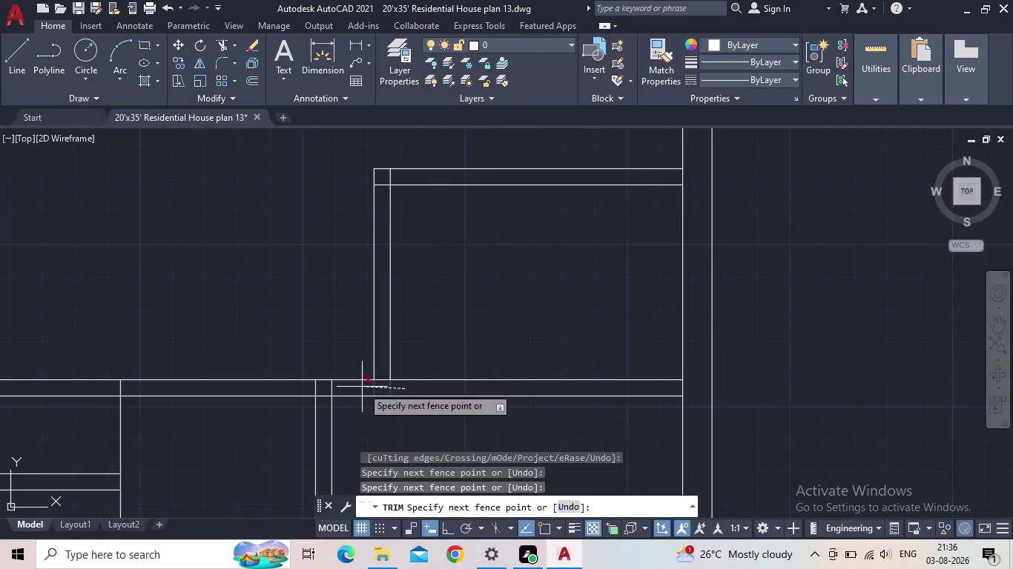
click(334, 388)
click(309, 390)
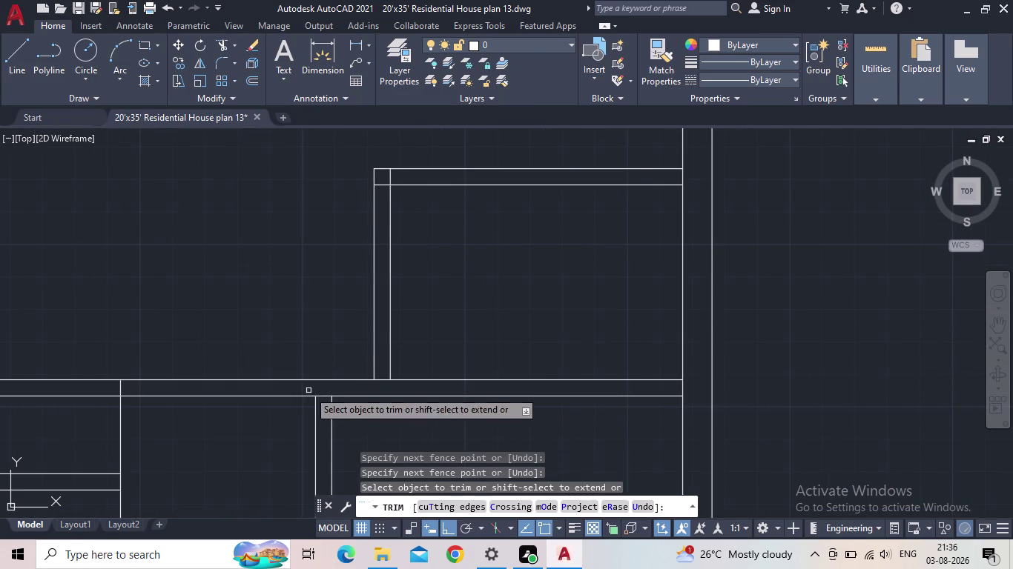
Trim the overlapping lines at the house's bottom-right corner junction.
scroll(down, 3)
middle_drag(369, 424, 326, 334)
scroll(up, 3)
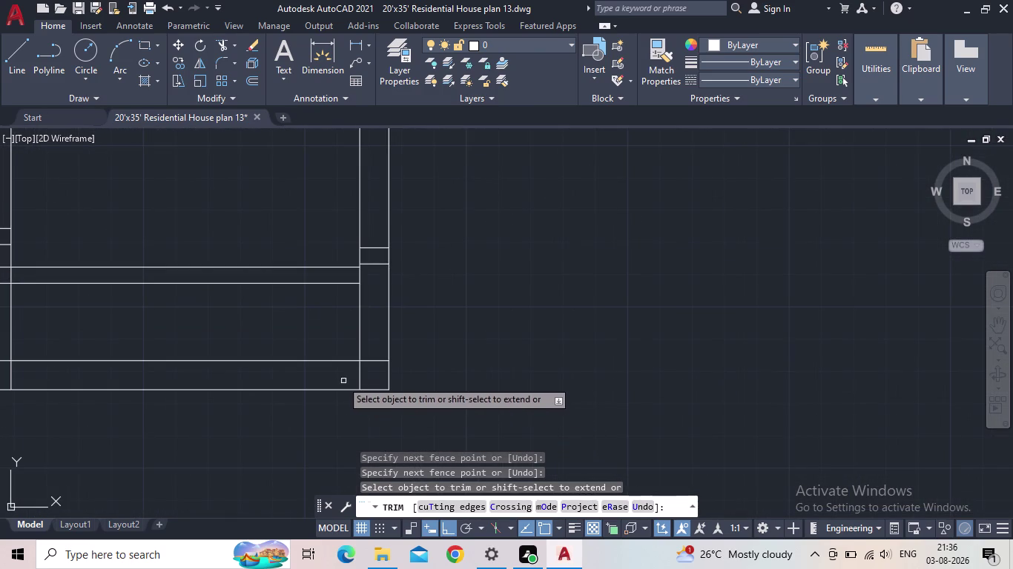
click(339, 380)
click(376, 359)
click(374, 323)
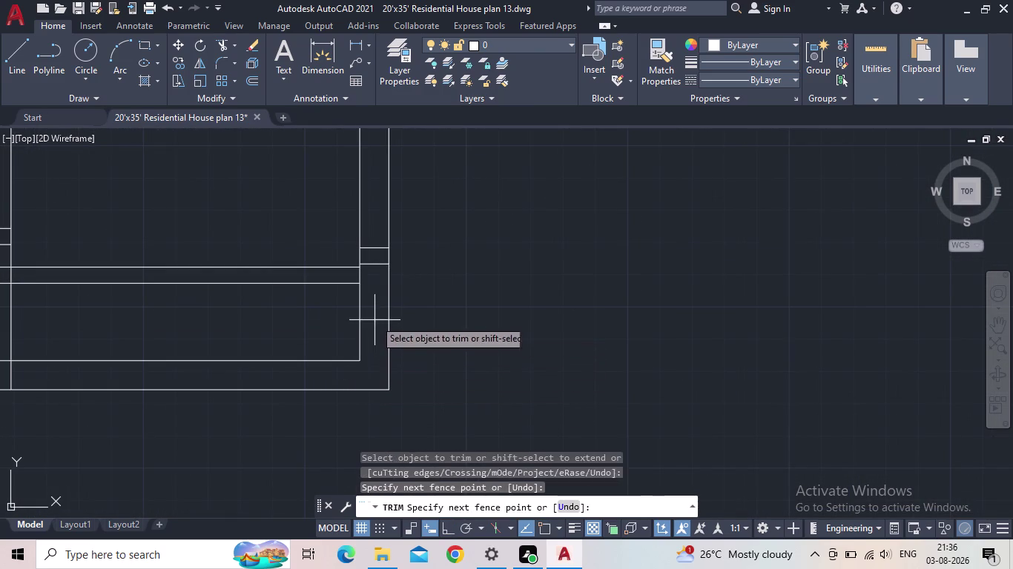
drag(368, 241, 370, 252)
scroll(down, 3)
middle_drag(238, 335, 256, 335)
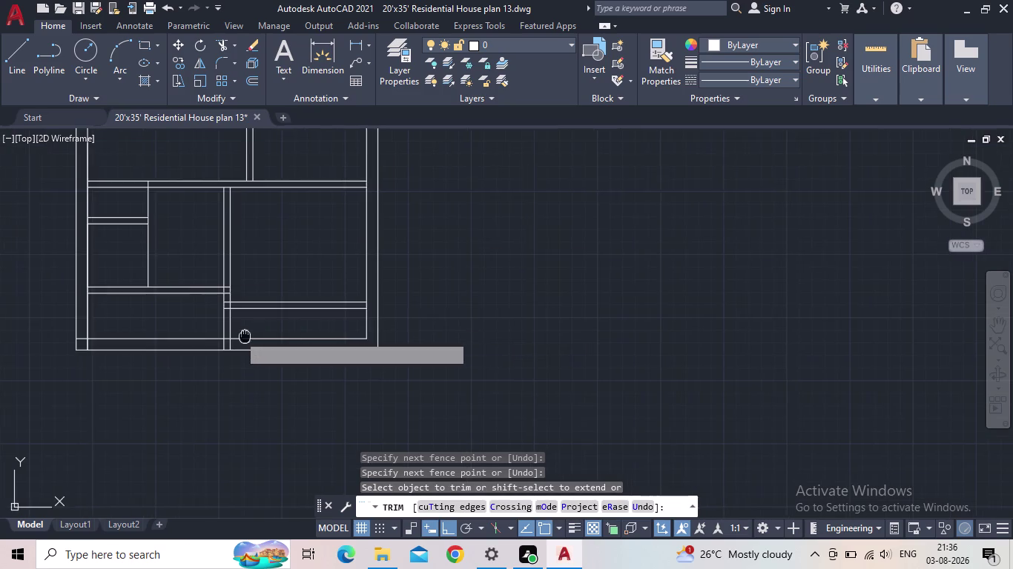
Fence-trim the leftover lines at the bottom wall junction and the bottom-left corner.
middle_drag(256, 335, 402, 320)
scroll(up, 3)
click(367, 297)
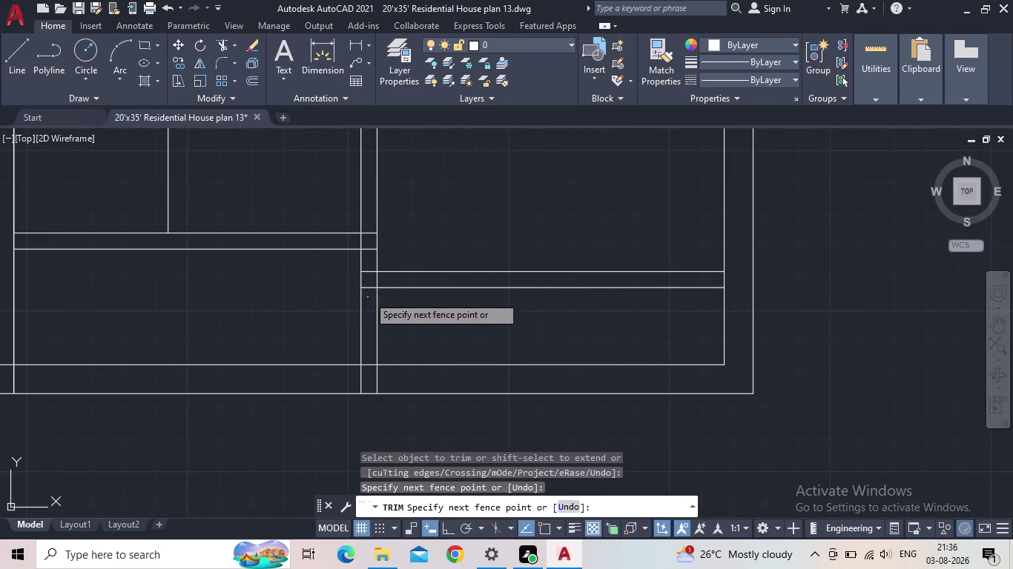
click(368, 227)
scroll(down, 3)
scroll(up, 3)
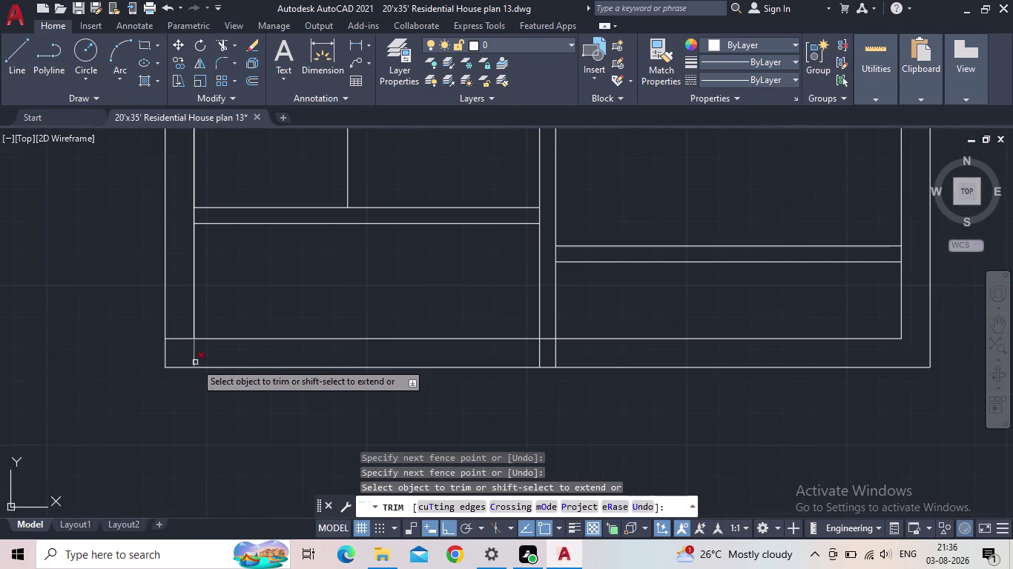
click(207, 357)
click(183, 336)
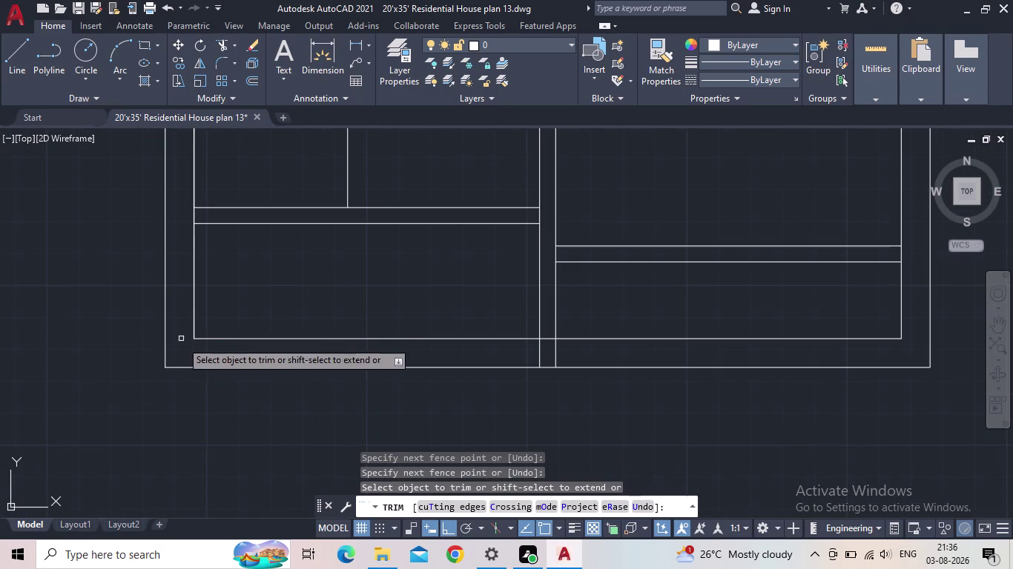
scroll(down, 3)
scroll(down, 3)
Trim the stray lines near the top-left room and across the top-left corner.
middle_drag(94, 318, 149, 516)
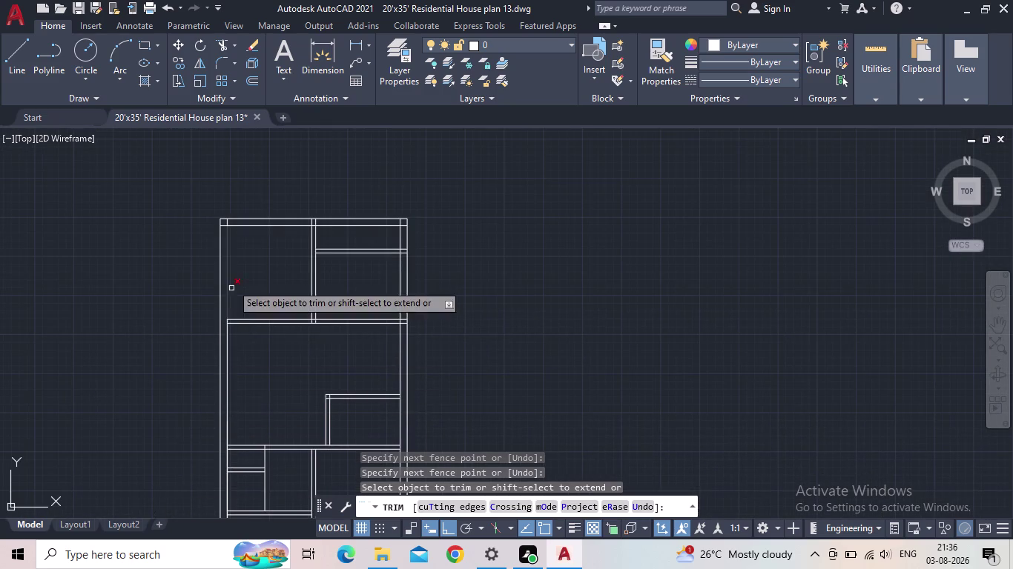
scroll(up, 3)
click(315, 248)
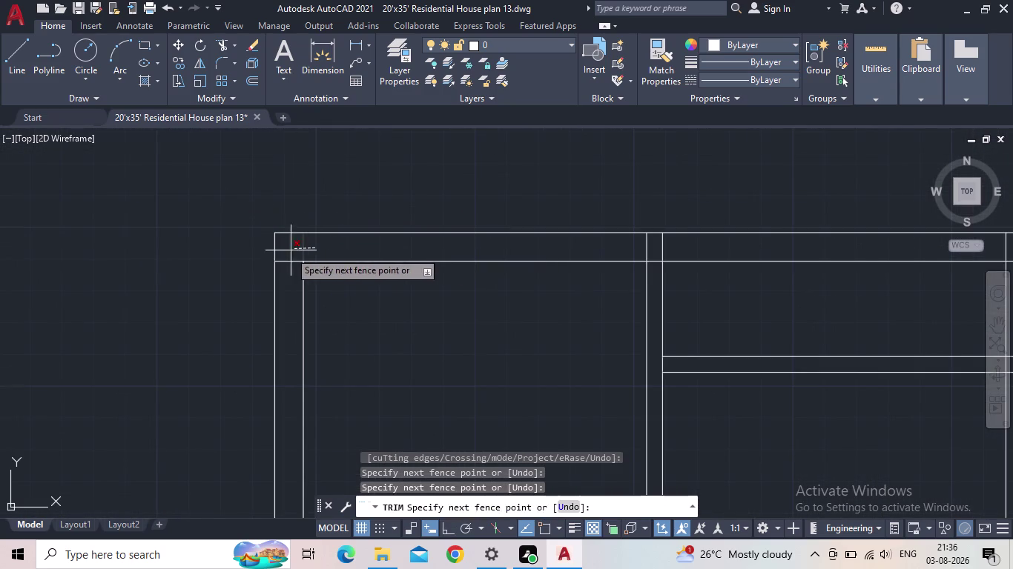
click(287, 266)
click(685, 250)
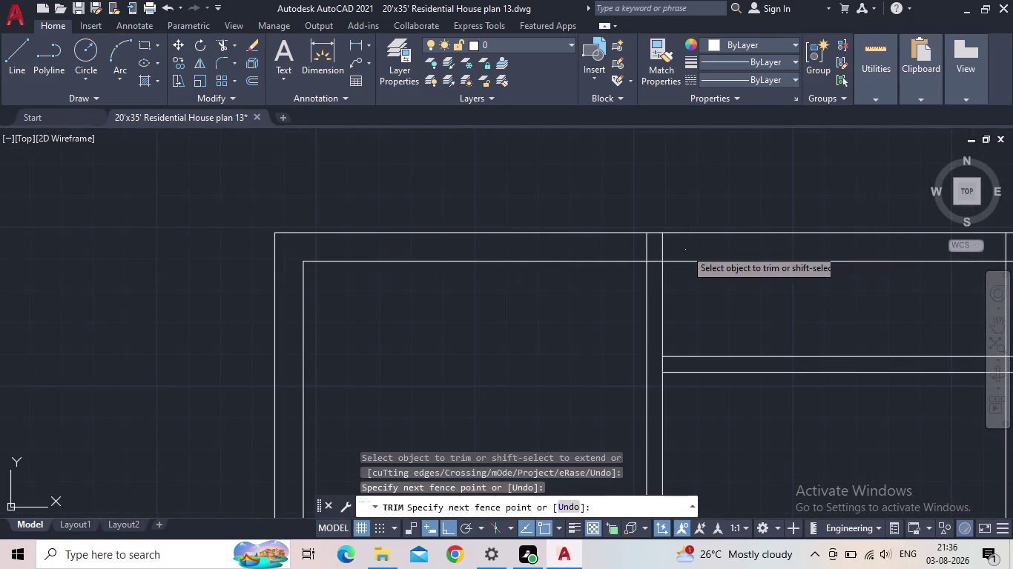
click(629, 250)
Trim the overlapping lines at the top exterior wall junction.
scroll(down, 3)
middle_drag(651, 284, 440, 376)
scroll(up, 3)
scroll(up, 3)
drag(609, 368, 607, 353)
click(571, 292)
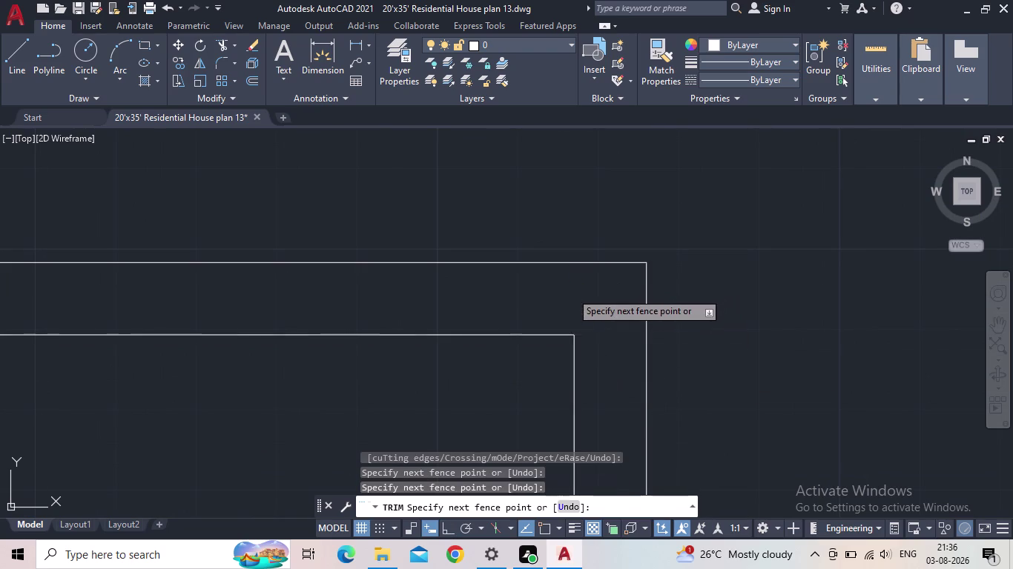
scroll(down, 3)
Remove the overlapping lines at the upper-right room junction.
middle_drag(598, 359, 490, 278)
scroll(up, 3)
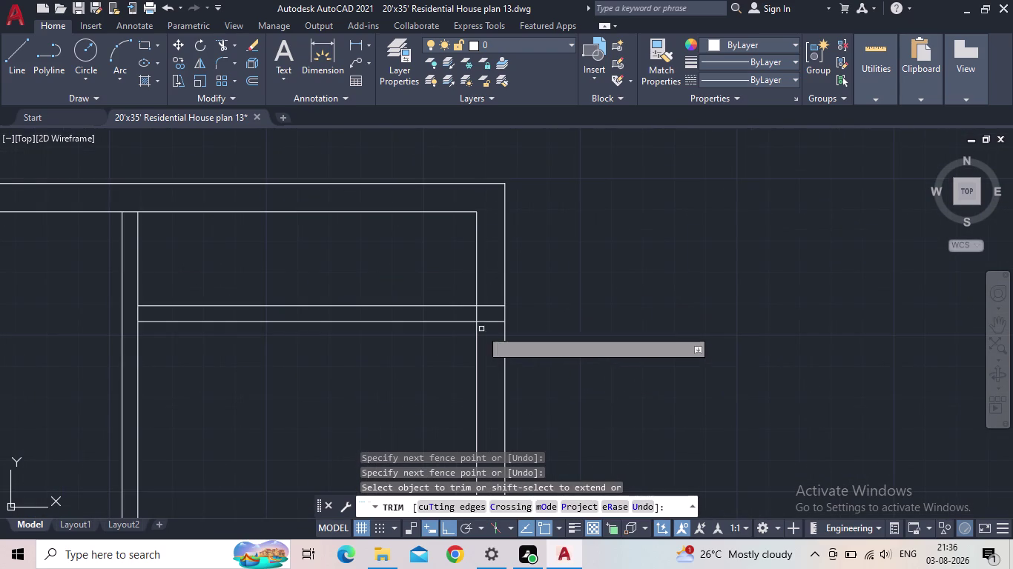
click(491, 332)
click(491, 289)
scroll(down, 3)
Fence-trim the wall stub crossing the right exterior wall.
middle_drag(466, 344, 381, 263)
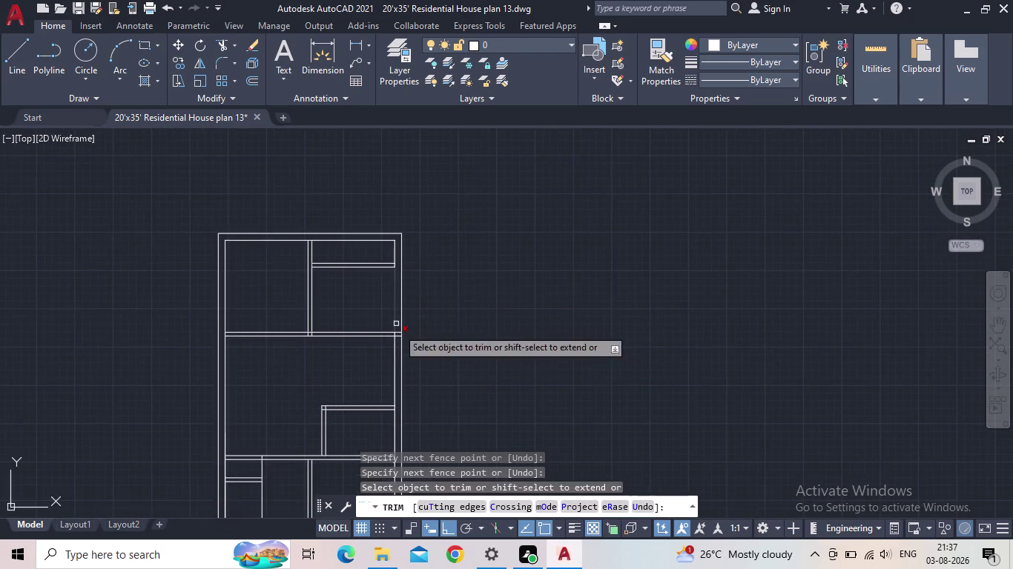
scroll(up, 3)
click(348, 249)
drag(353, 154, 354, 154)
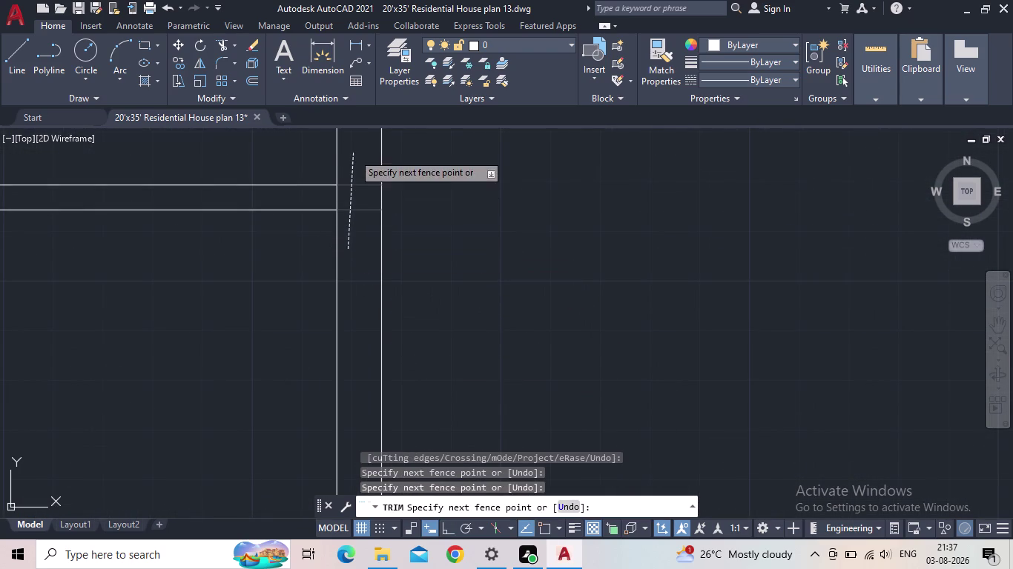
drag(353, 154, 357, 163)
scroll(down, 3)
scroll(down, 3)
Trim the bottom interior wall junction, then pan out to center the whole plan.
middle_drag(396, 274, 475, 210)
scroll(up, 3)
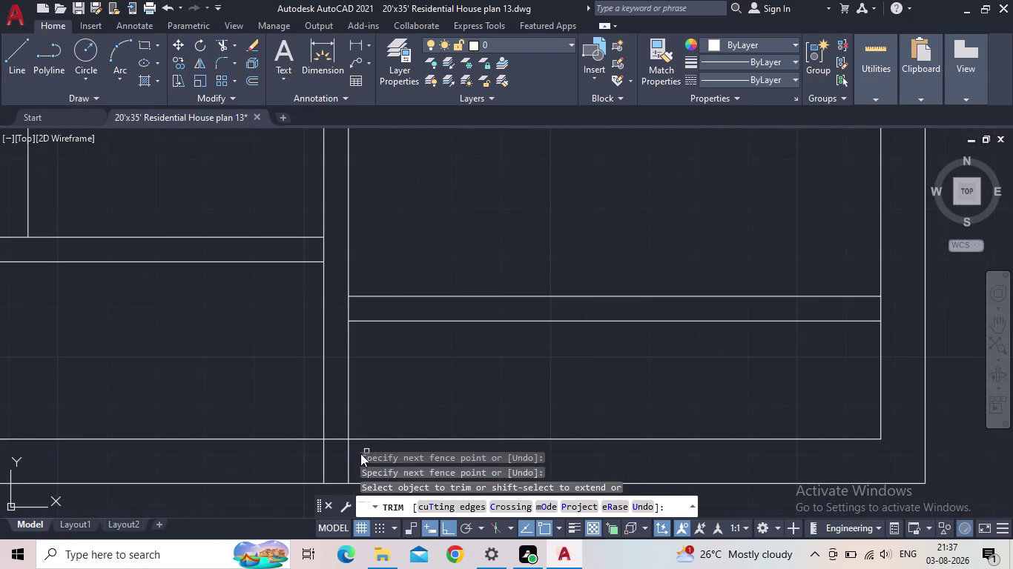
middle_drag(355, 448, 381, 272)
click(390, 286)
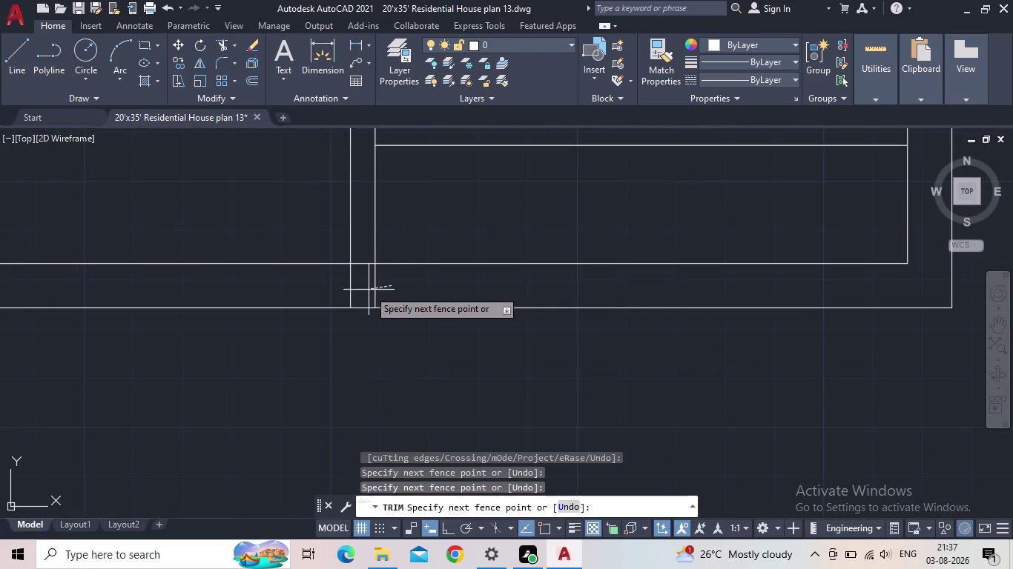
click(334, 287)
scroll(down, 3)
scroll(down, 3)
middle_drag(359, 342, 374, 378)
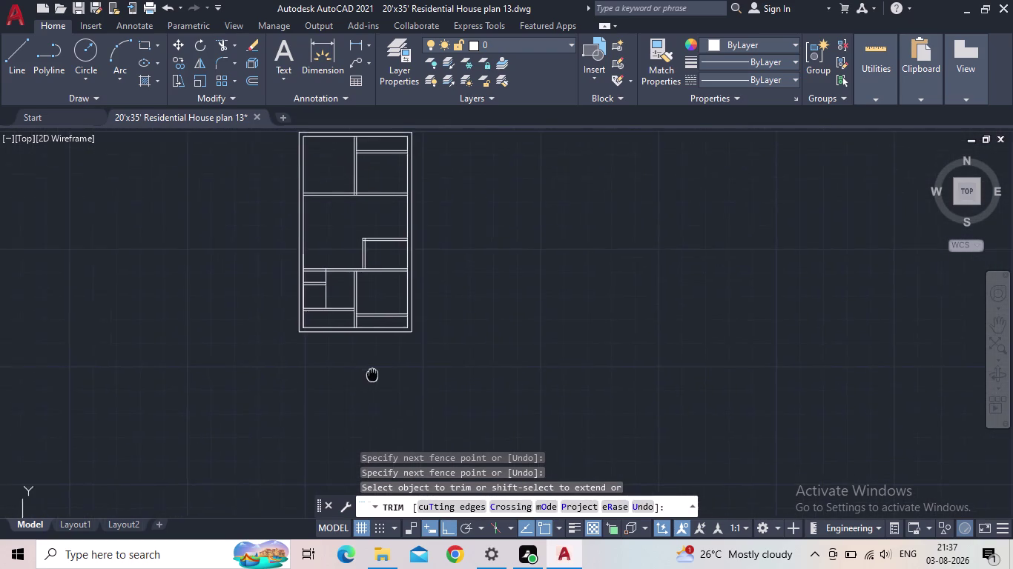
middle_drag(374, 378, 387, 425)
click(79, 10)
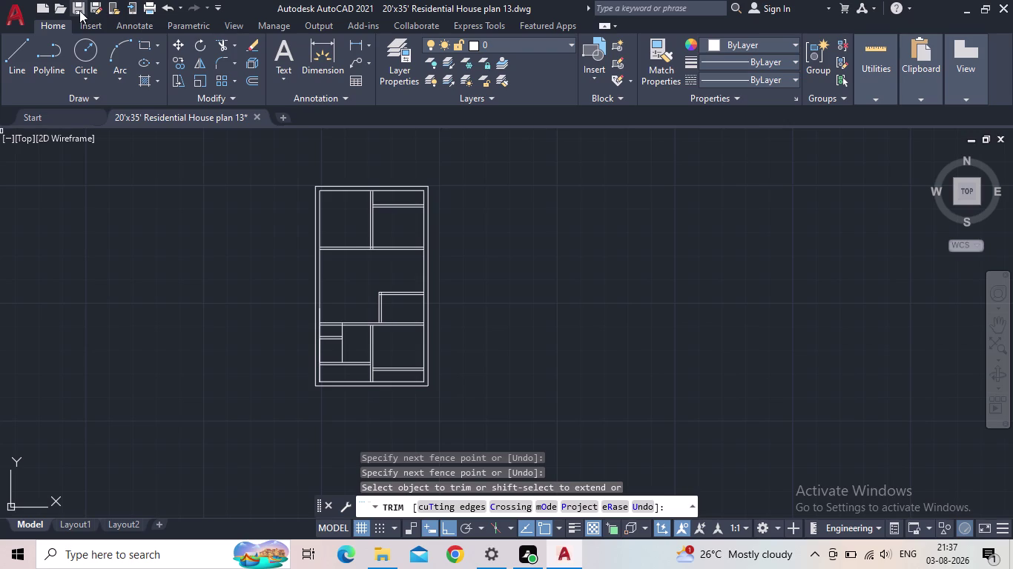